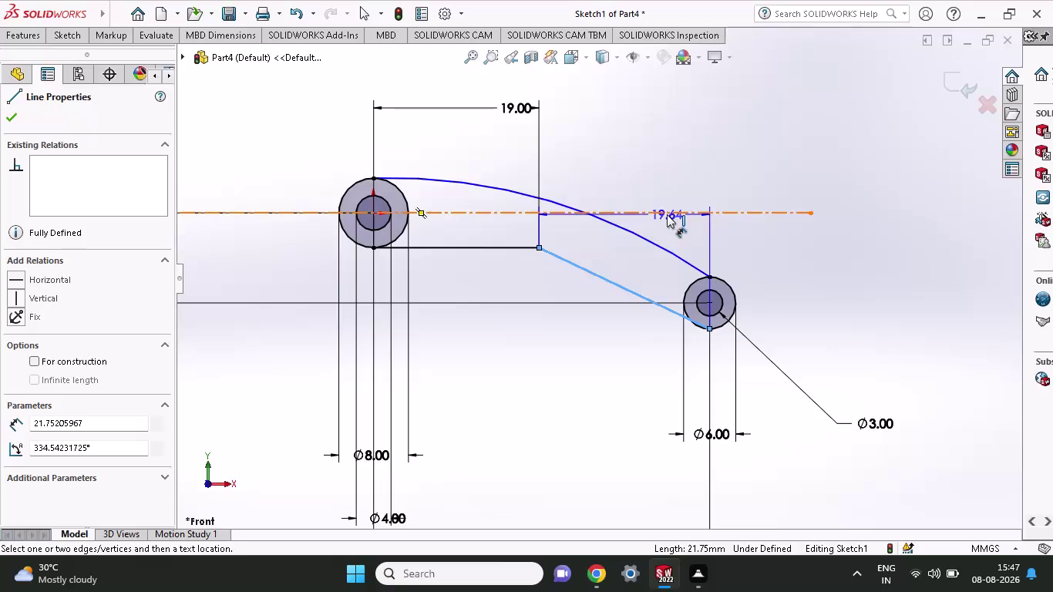
Abandon the angle dimension and undo the slanted and horizontal lower edge lines.
click(817, 267)
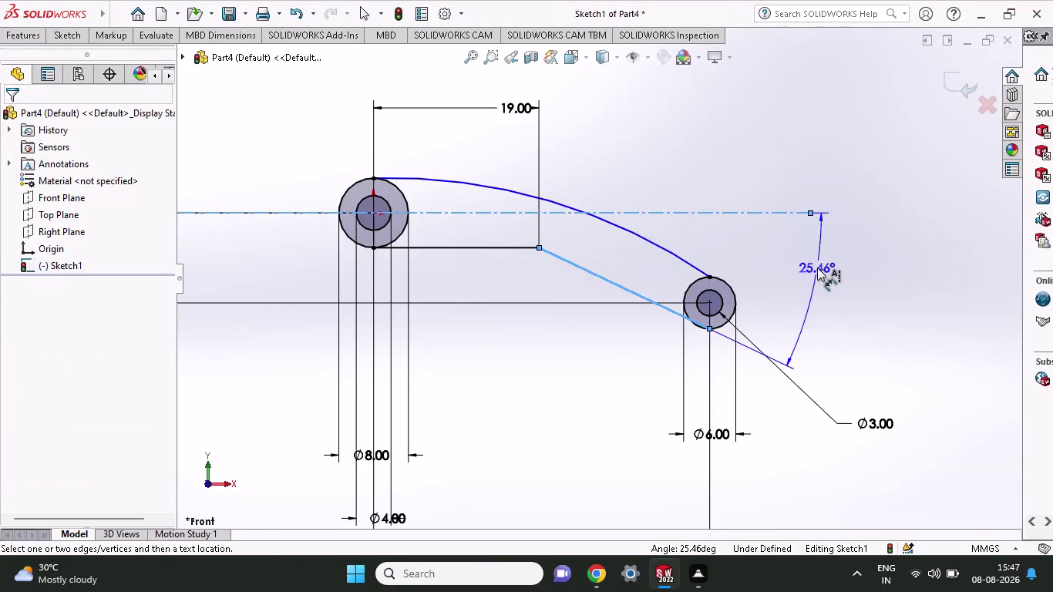
click(859, 250)
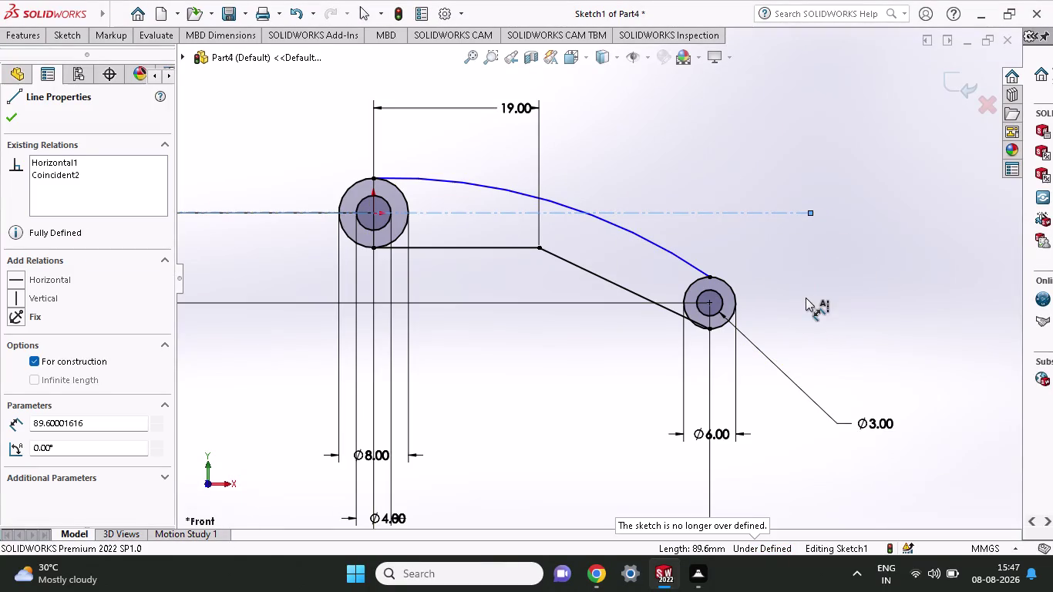
key(ctrl+z)
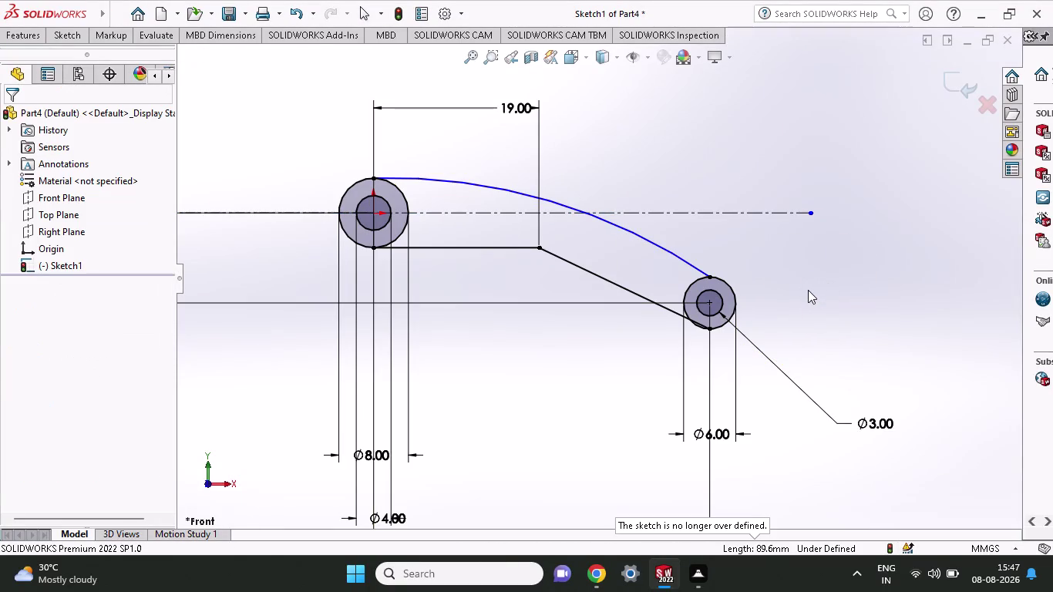
key(ctrl+z)
key(ctrl+z)
key(ctrl+z)
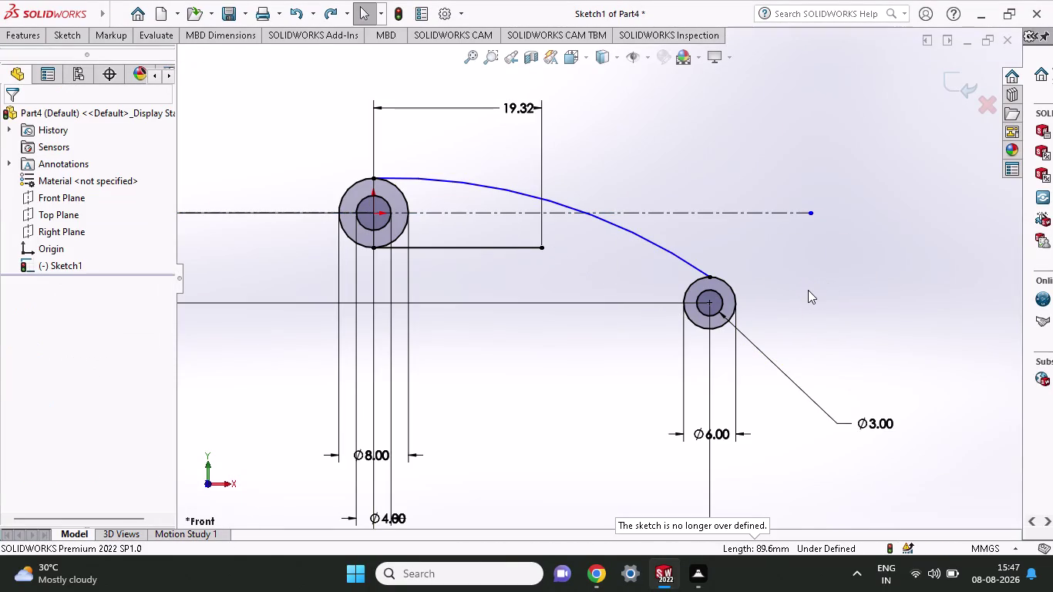
key(ctrl+z)
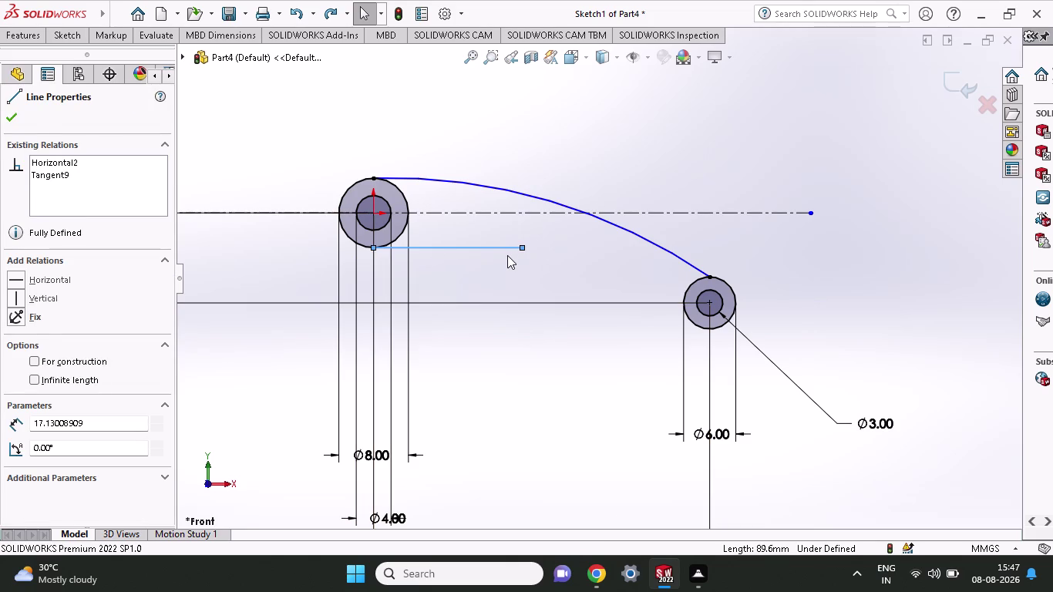
key(ctrl+z)
Bring up the sketching tools and select the Line tool.
click(40, 36)
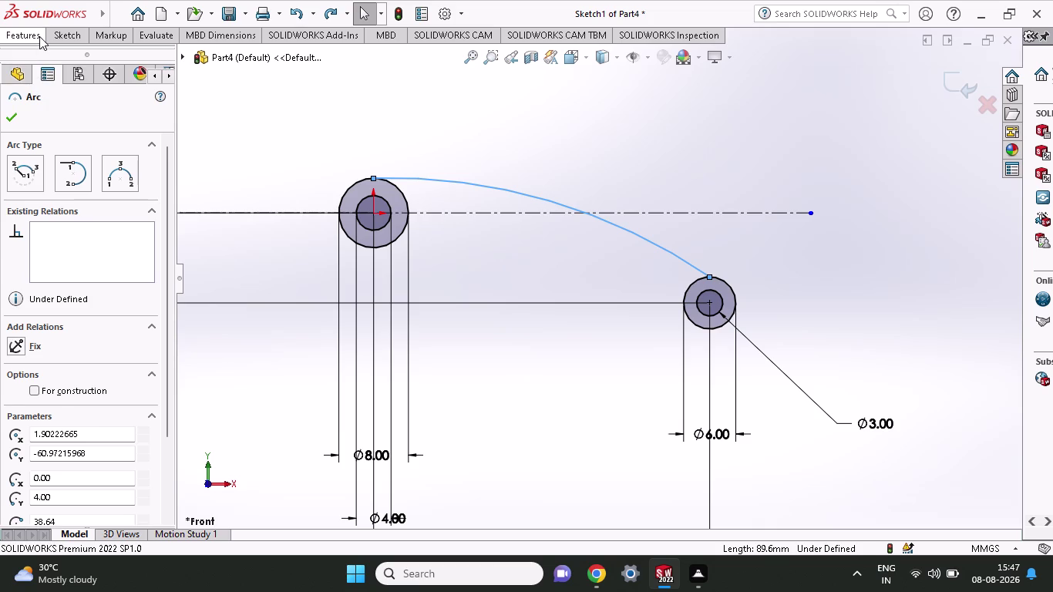
click(65, 39)
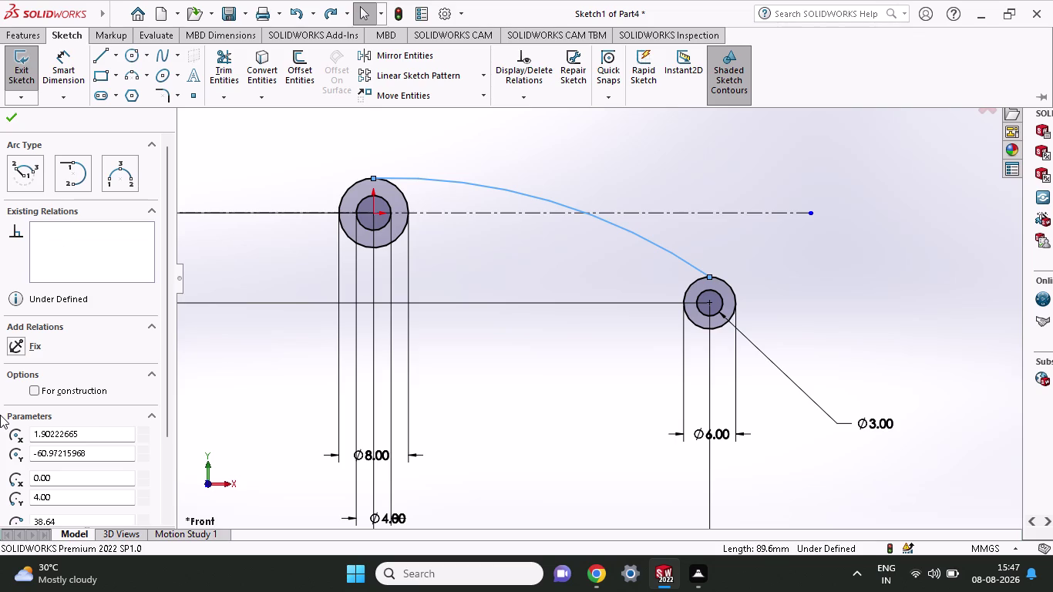
click(106, 62)
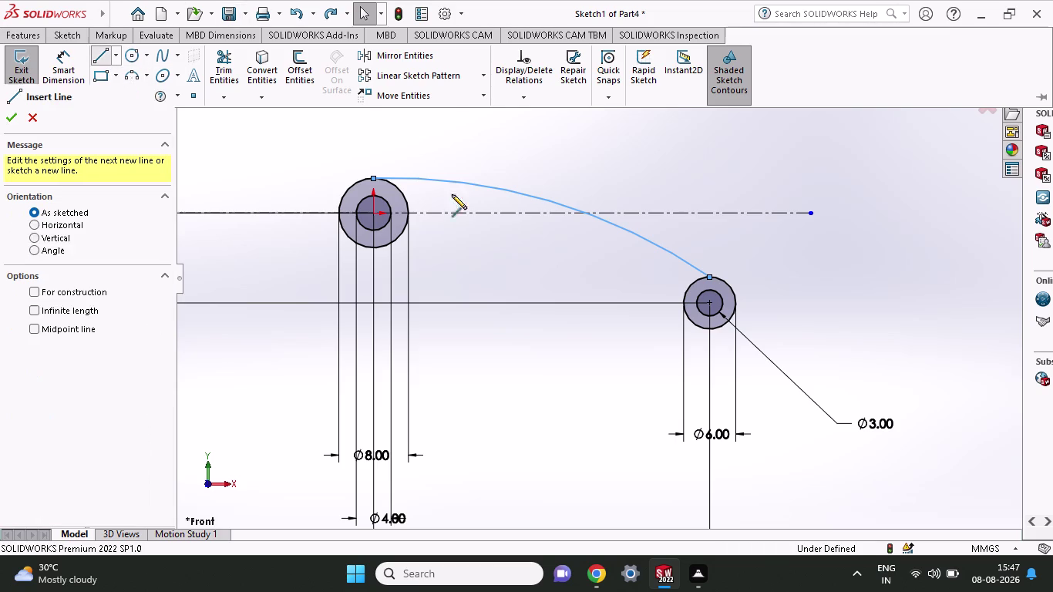
Draw a horizontal line from the large circle's bottom, then a slanted line to the small circle.
click(373, 250)
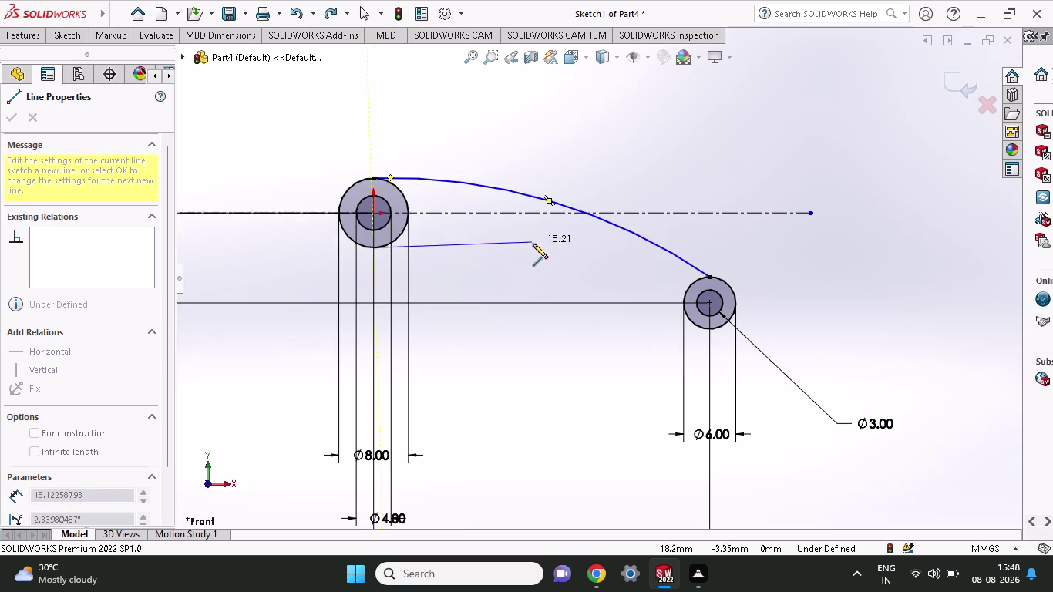
click(551, 250)
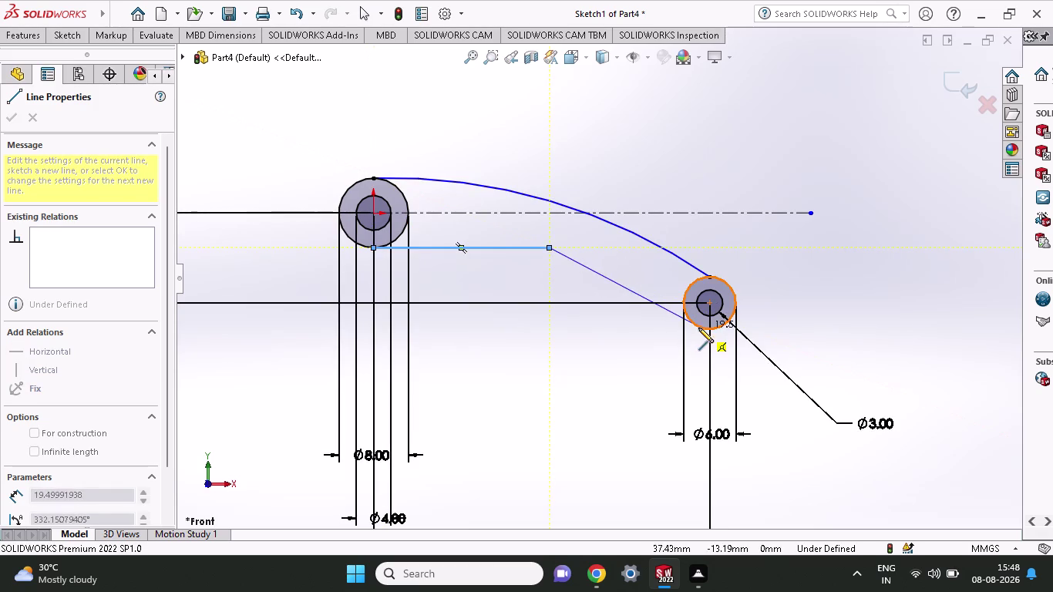
click(691, 323)
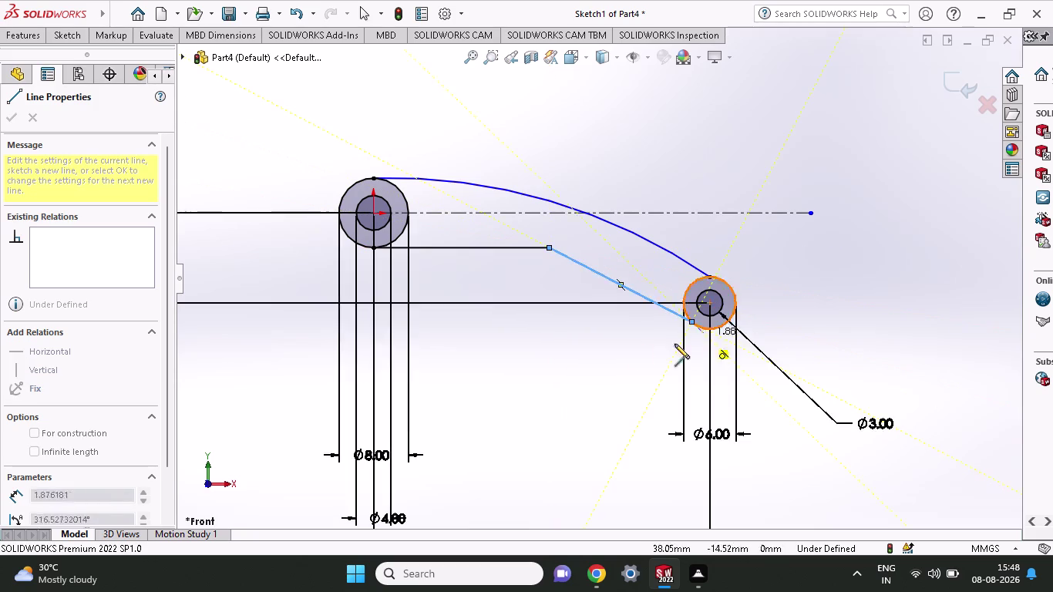
right_click(561, 327)
click(584, 341)
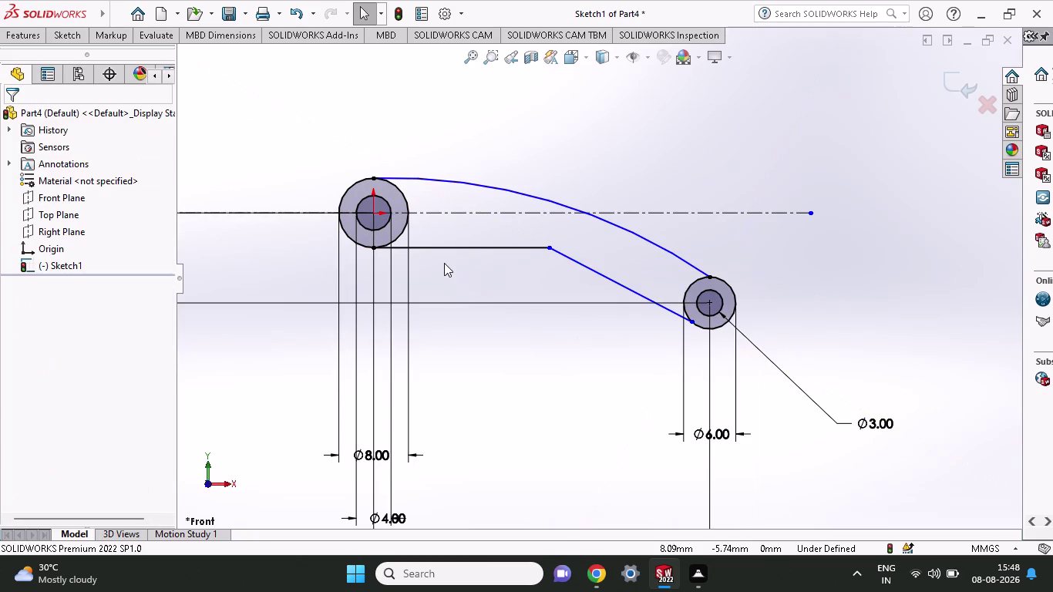
click(49, 35)
Dimension the horizontal lower edge to 19.32 mm.
click(74, 63)
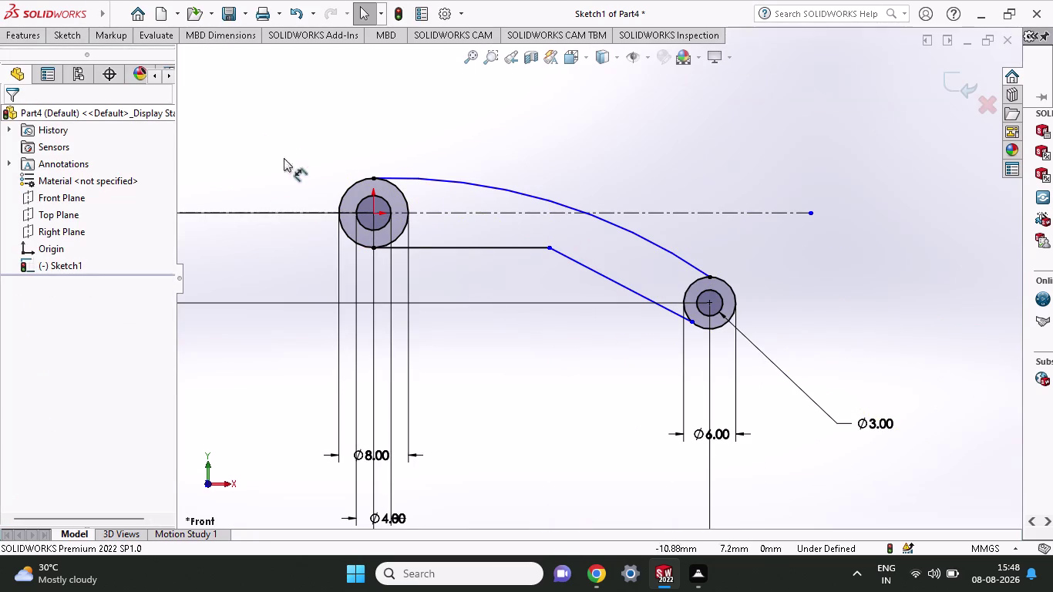
click(367, 247)
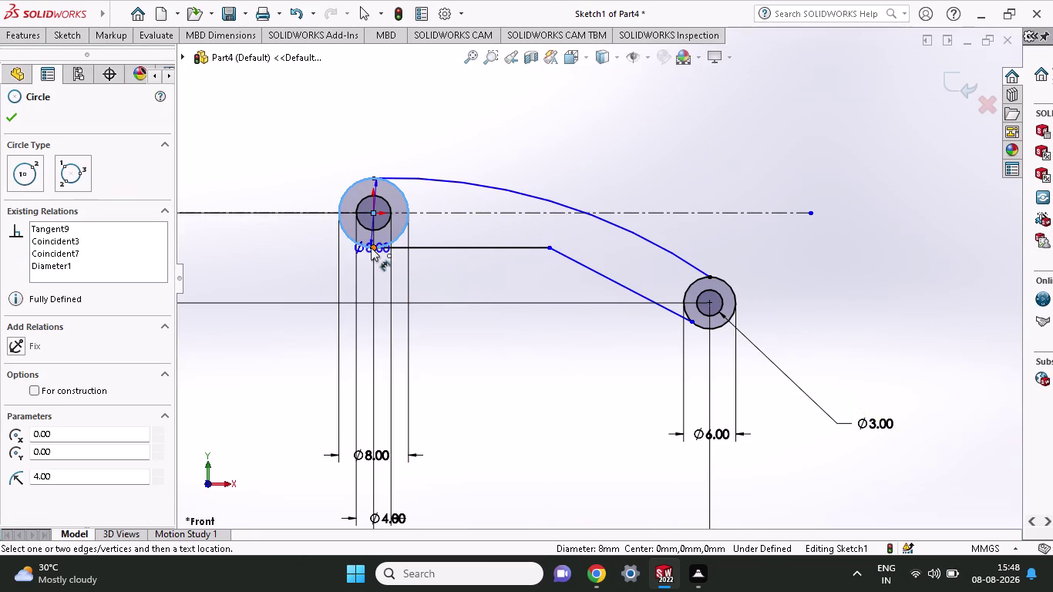
key(Escape)
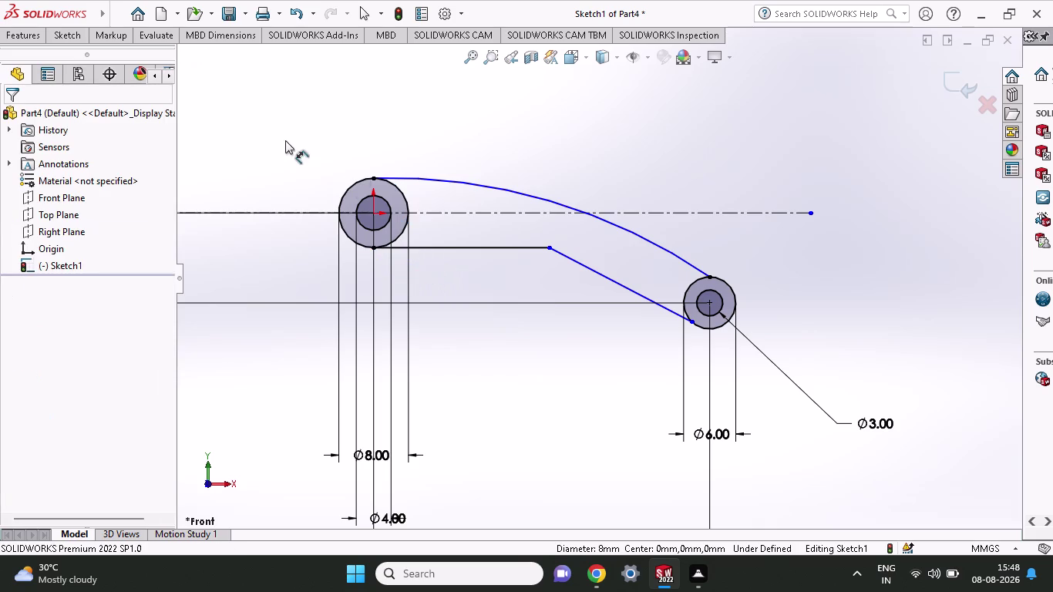
click(71, 34)
click(77, 66)
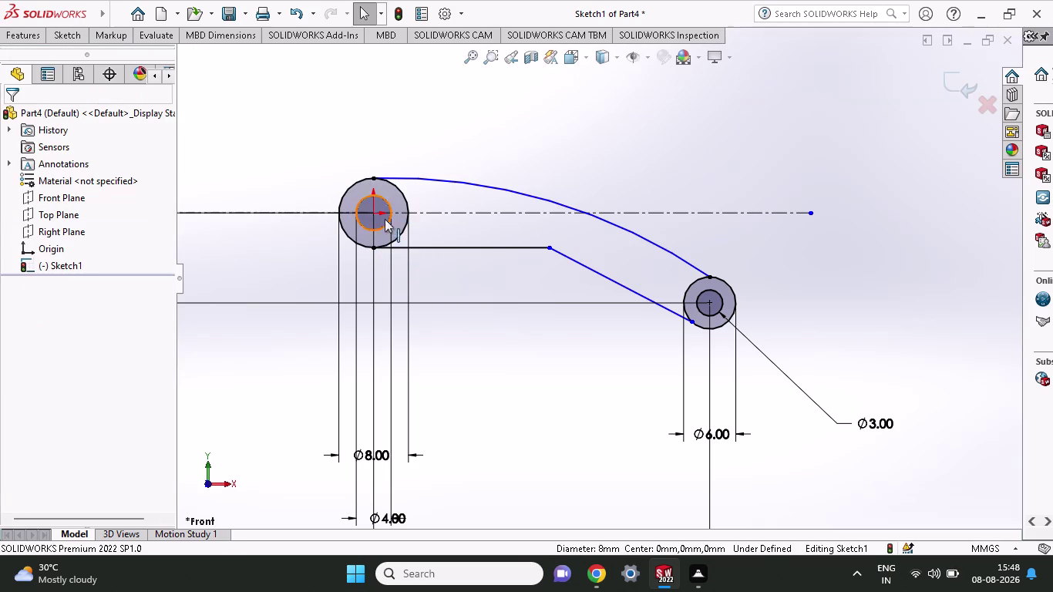
click(67, 34)
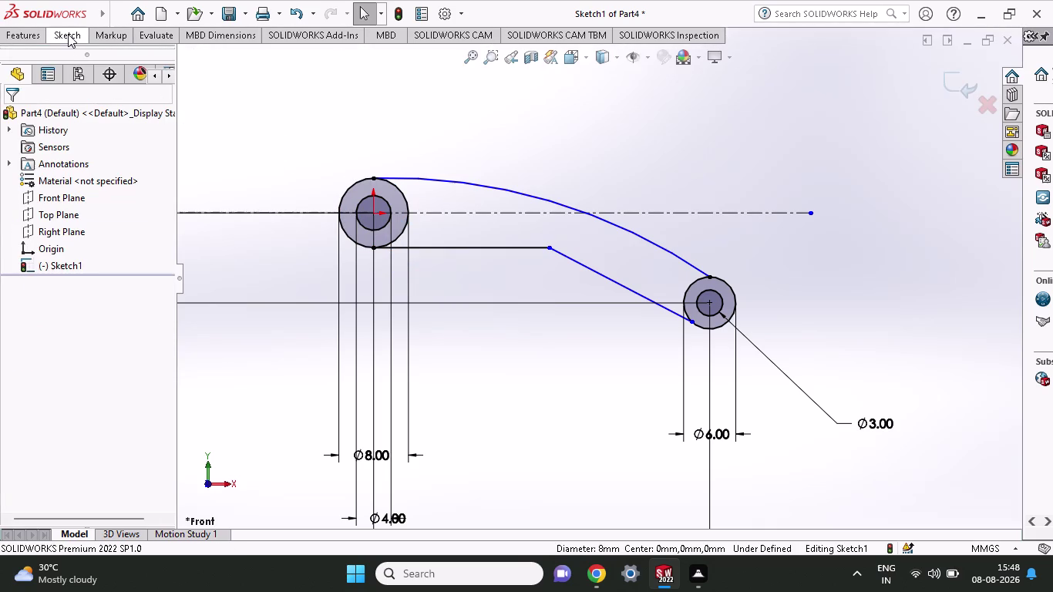
click(67, 76)
click(371, 246)
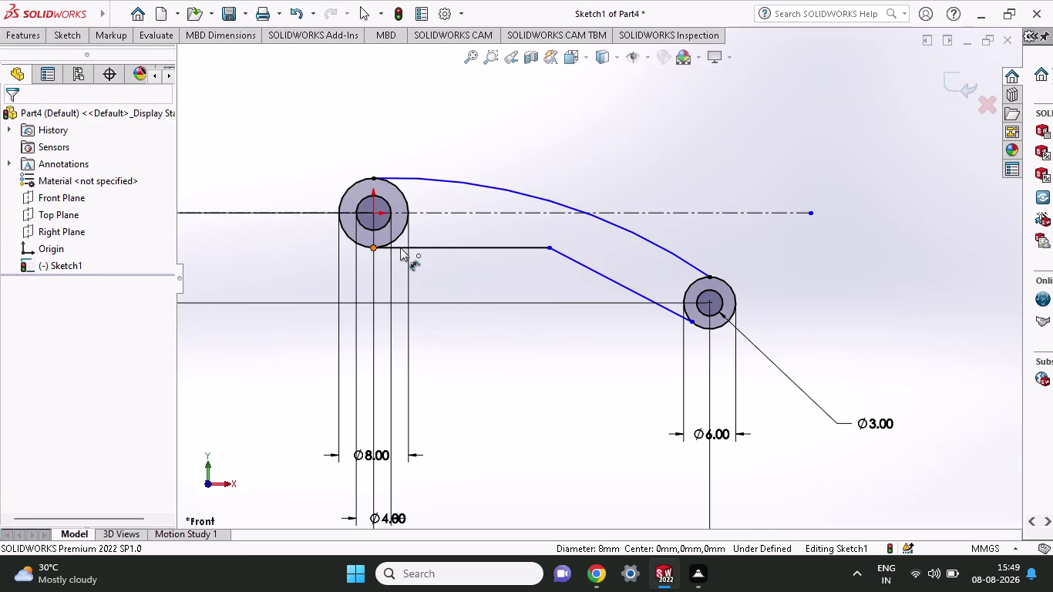
click(548, 249)
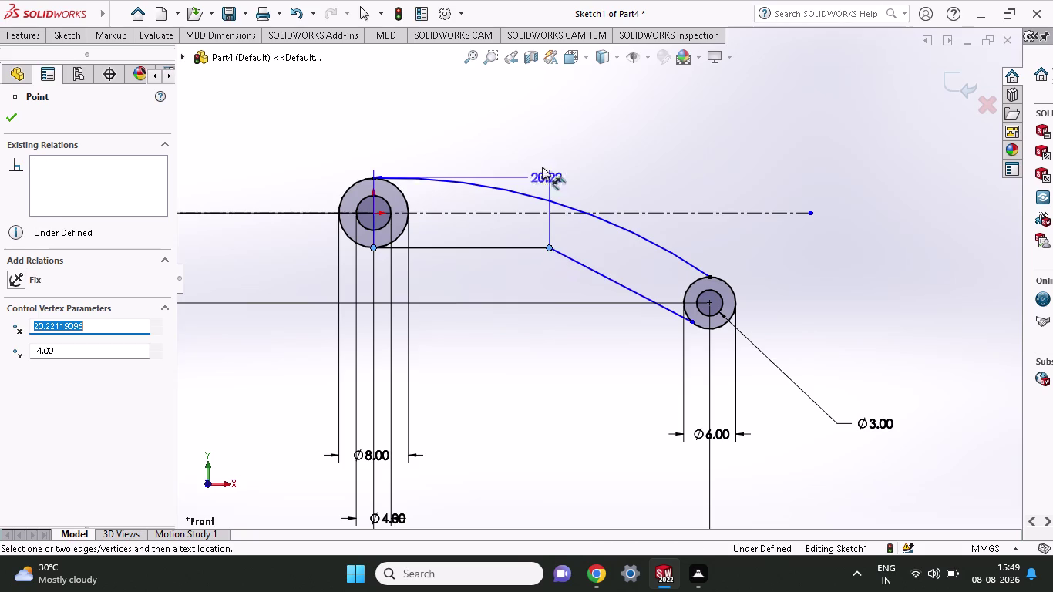
click(528, 95)
text(19)
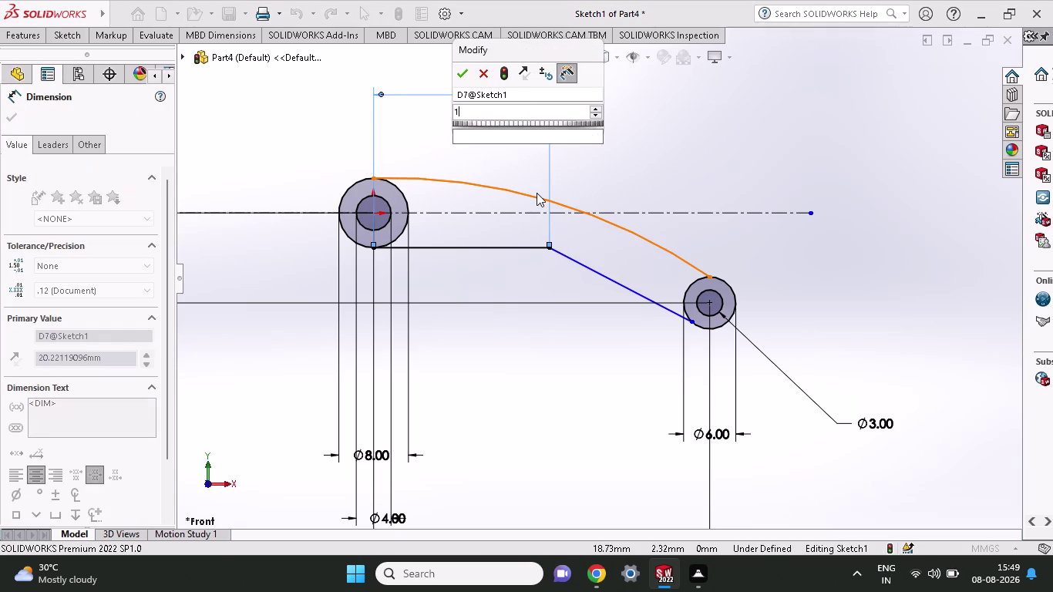
text(.32)
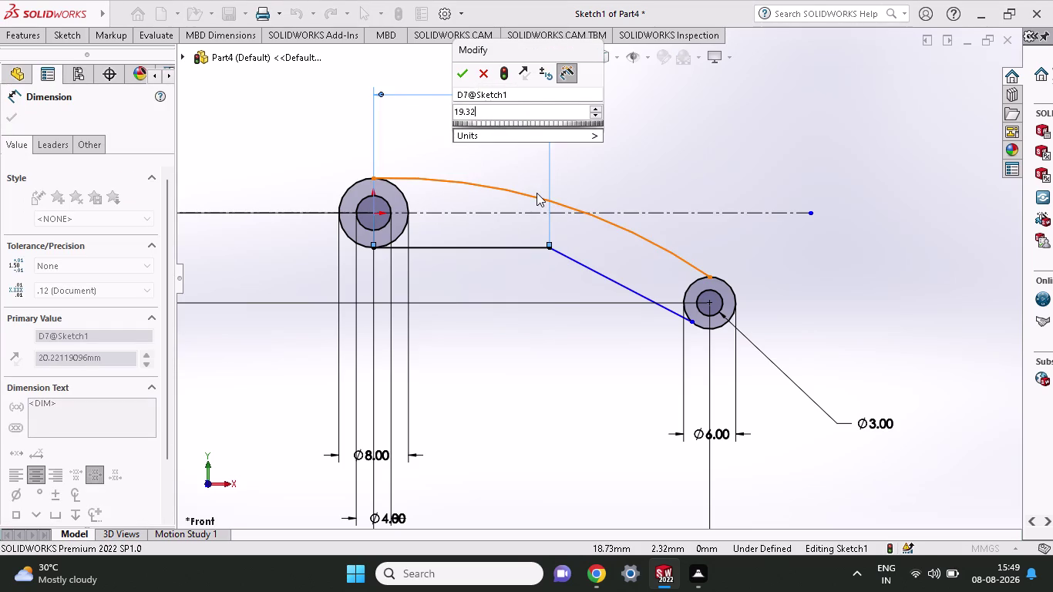
key(Return)
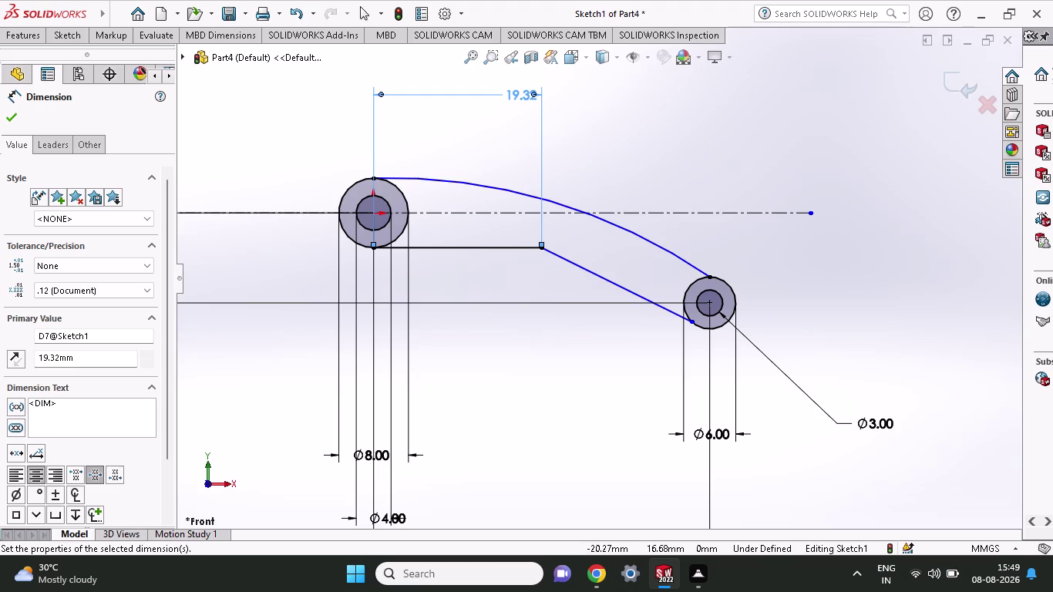
click(620, 283)
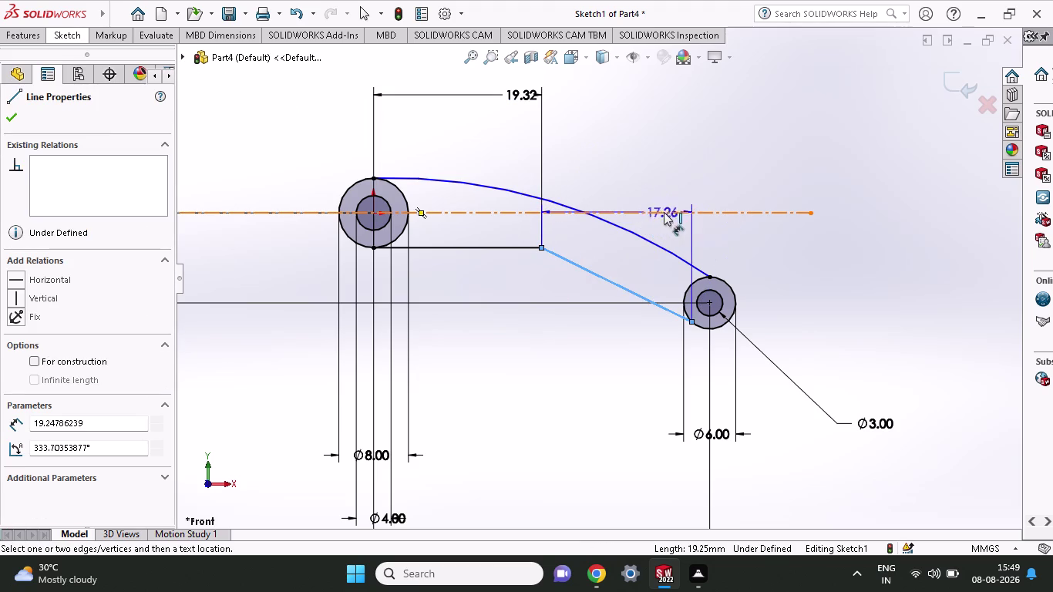
Try a 35° angle between centreline and slanted edge, dismiss the warning, and undo it.
click(680, 212)
click(912, 282)
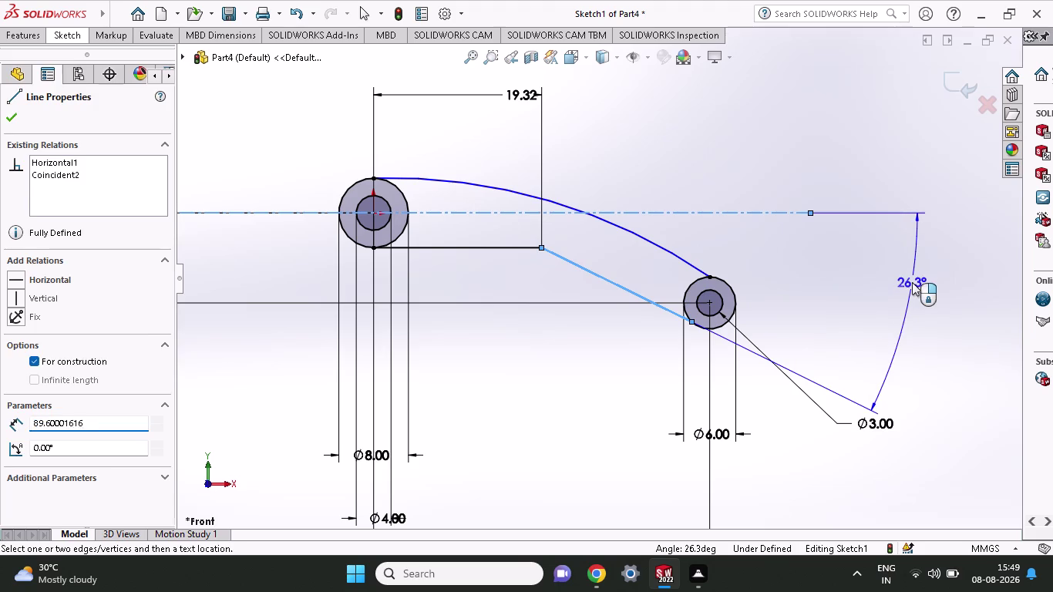
text(3)
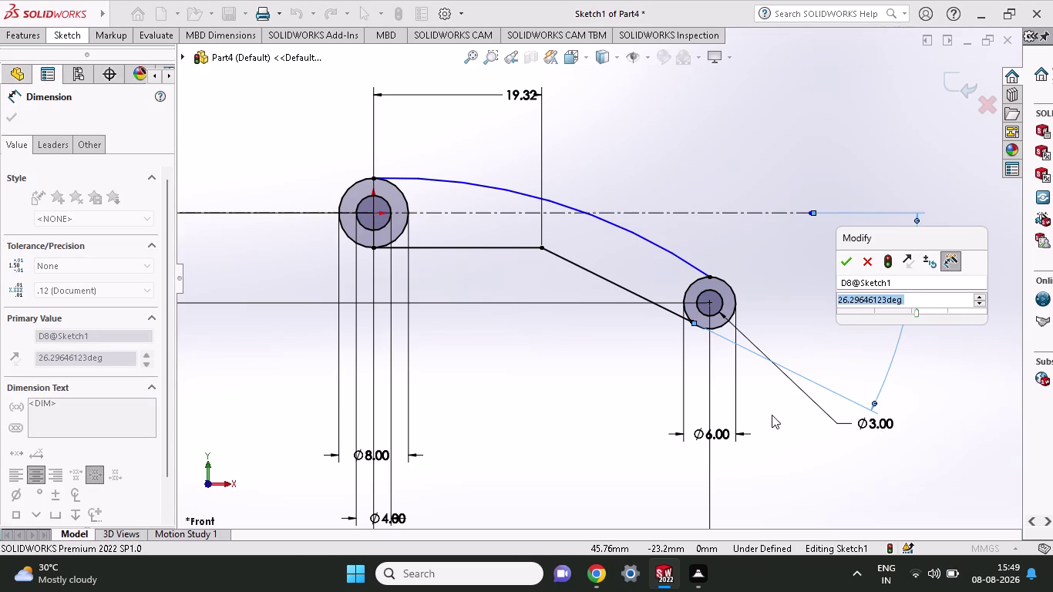
text(5)
key(Return)
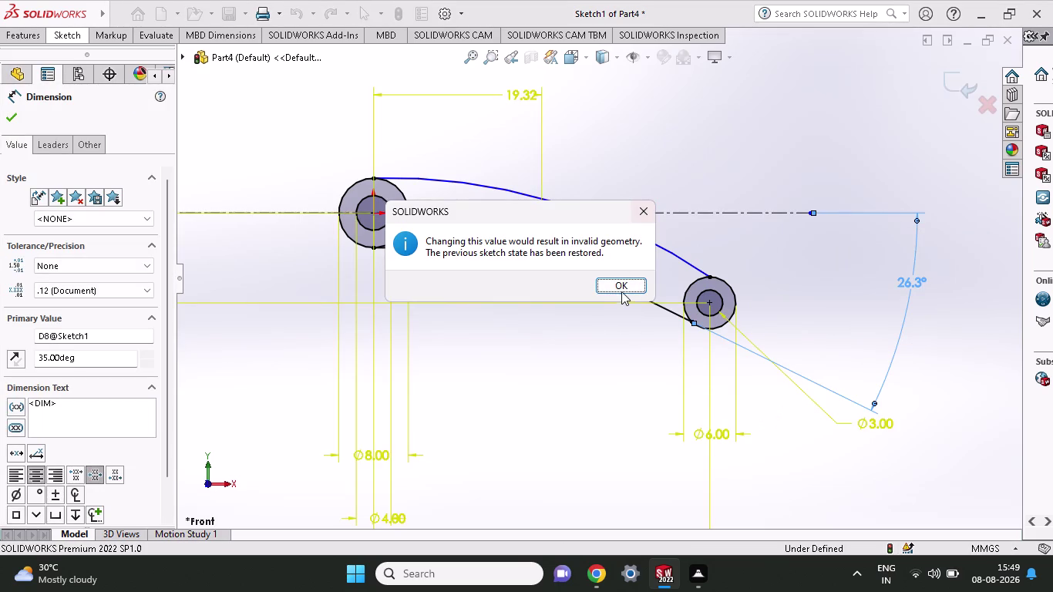
click(621, 280)
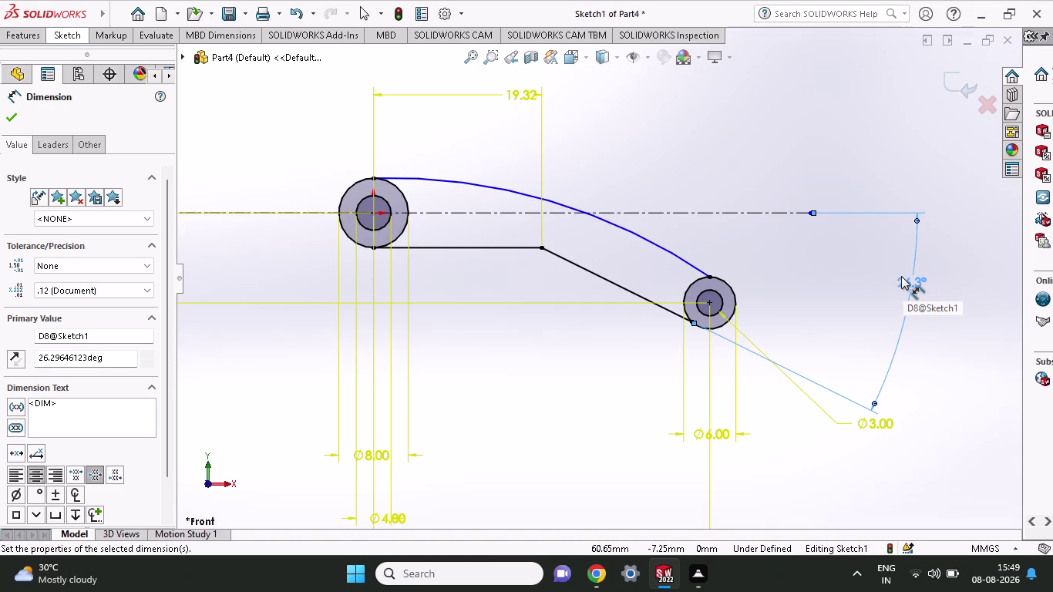
key(ctrl+z)
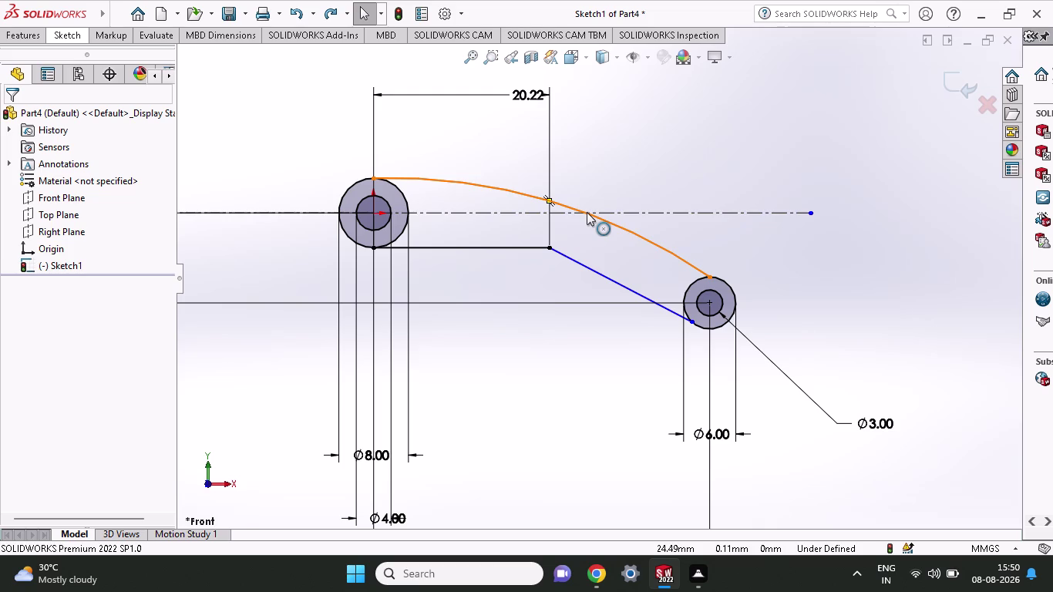
Fillet the corner between the horizontal and slanted lower lines with a 12 mm radius.
scroll(up, 3)
click(76, 39)
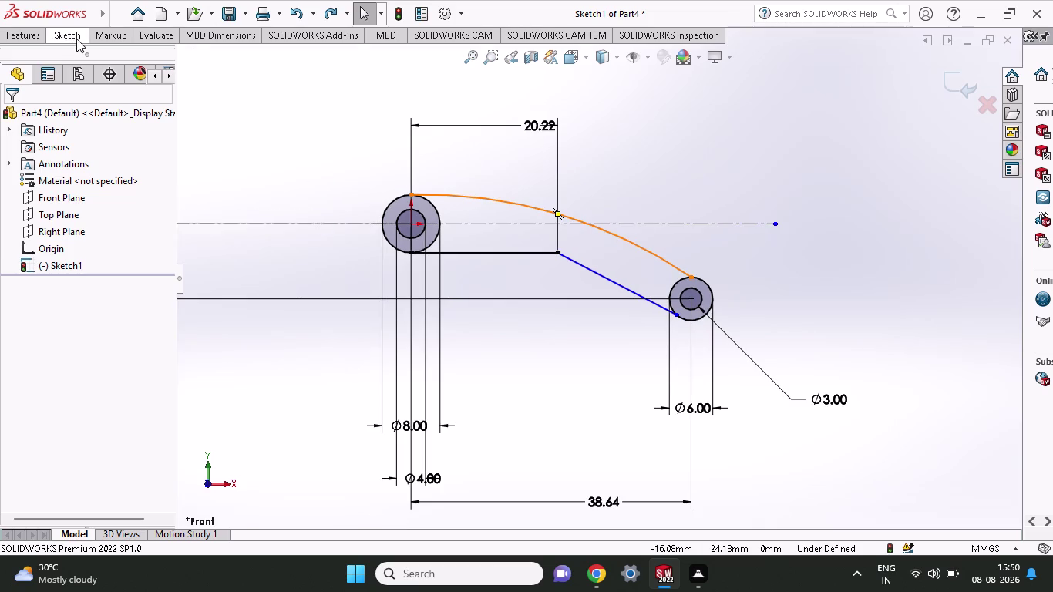
click(159, 89)
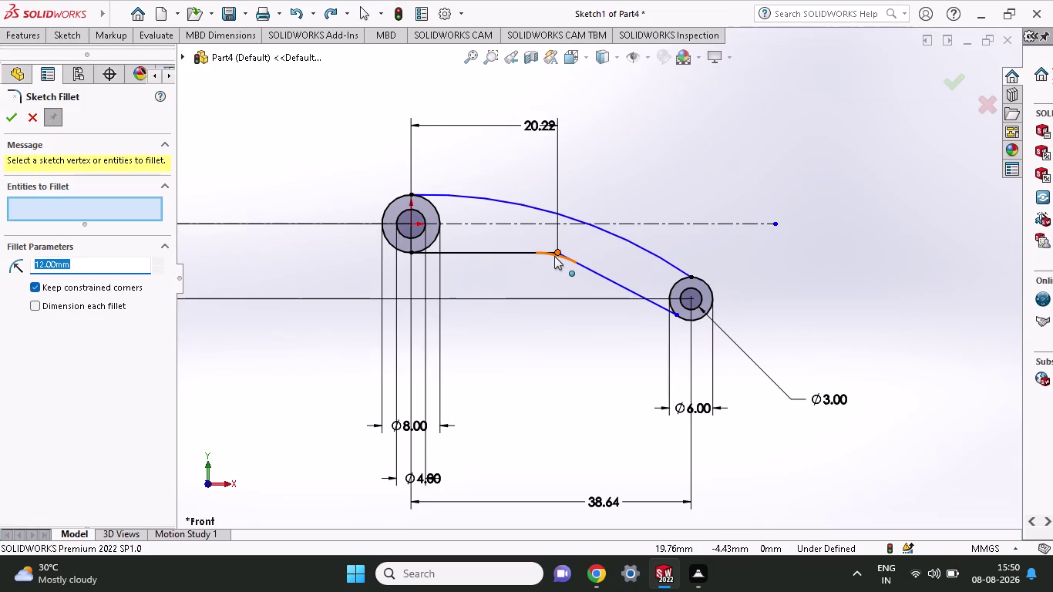
click(554, 252)
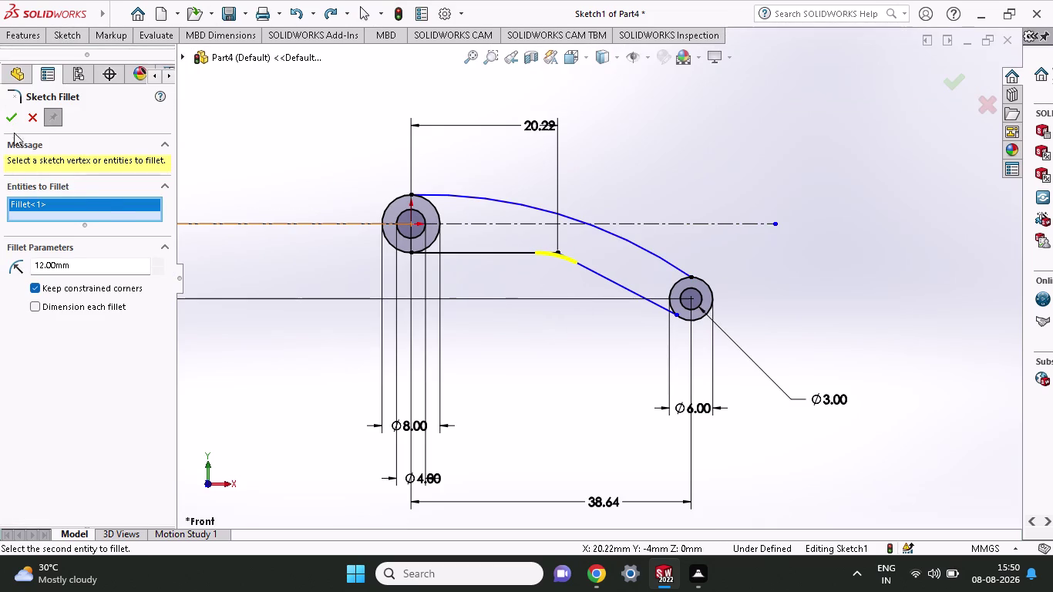
click(12, 124)
click(67, 34)
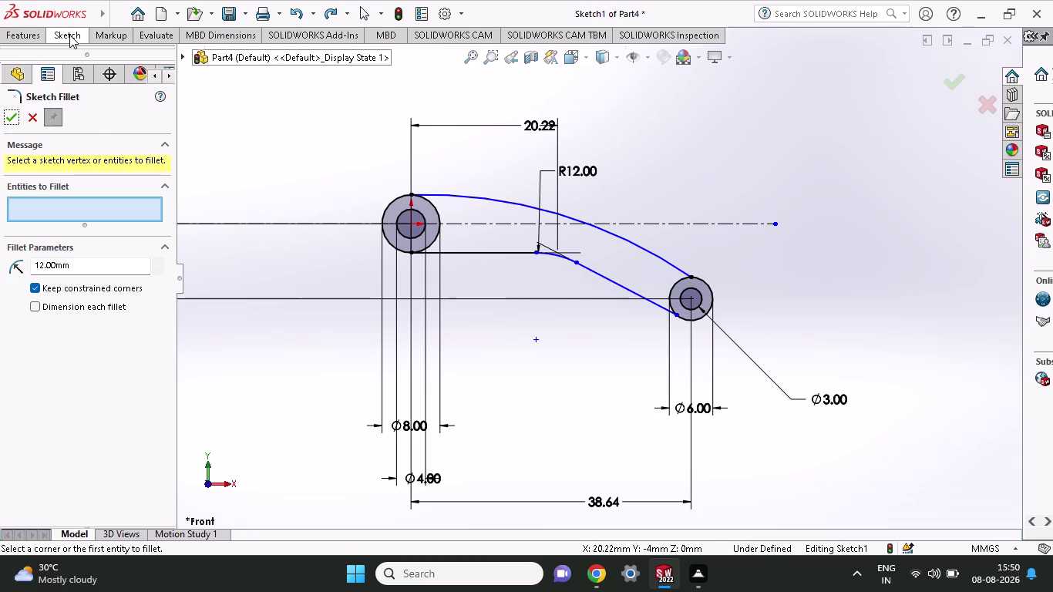
click(54, 62)
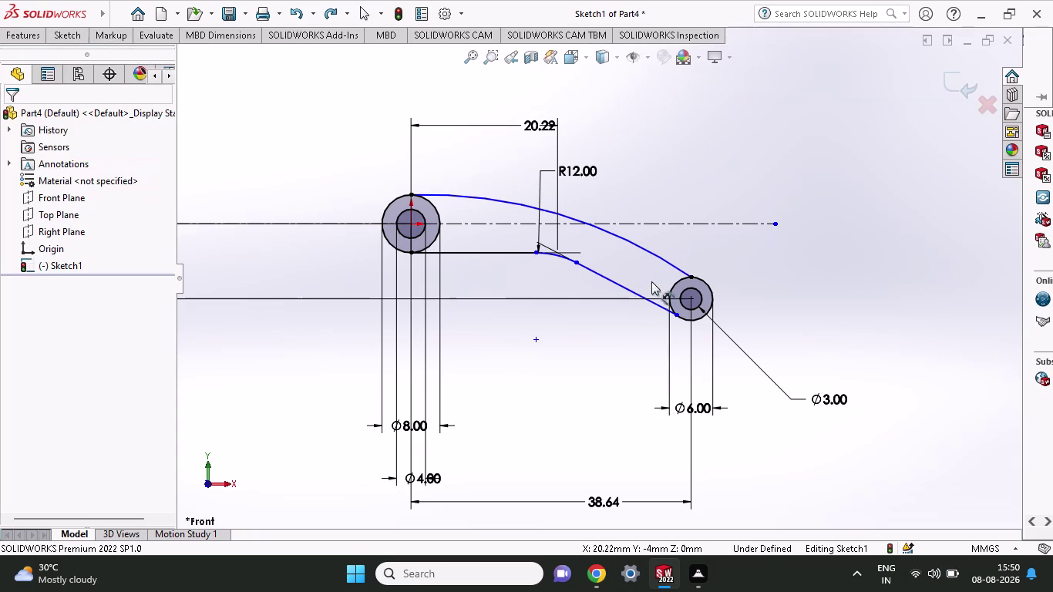
click(588, 266)
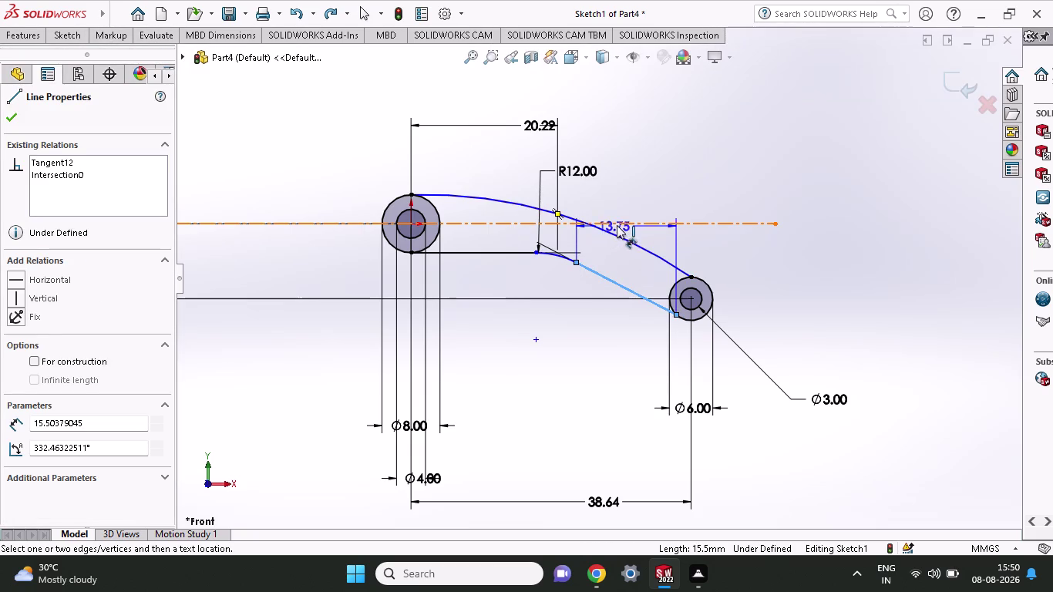
click(630, 223)
click(934, 336)
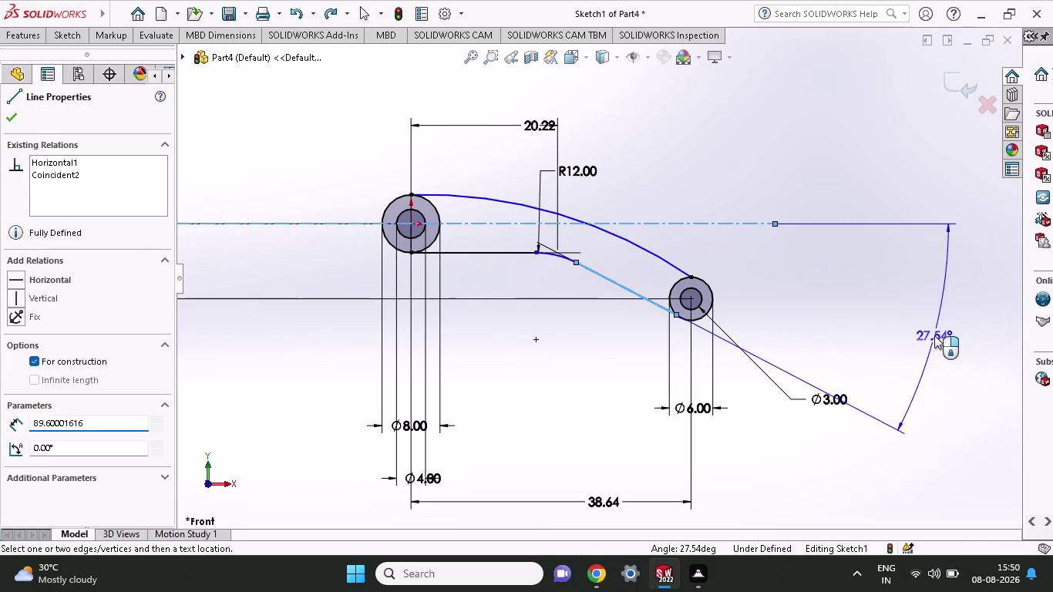
text(3)
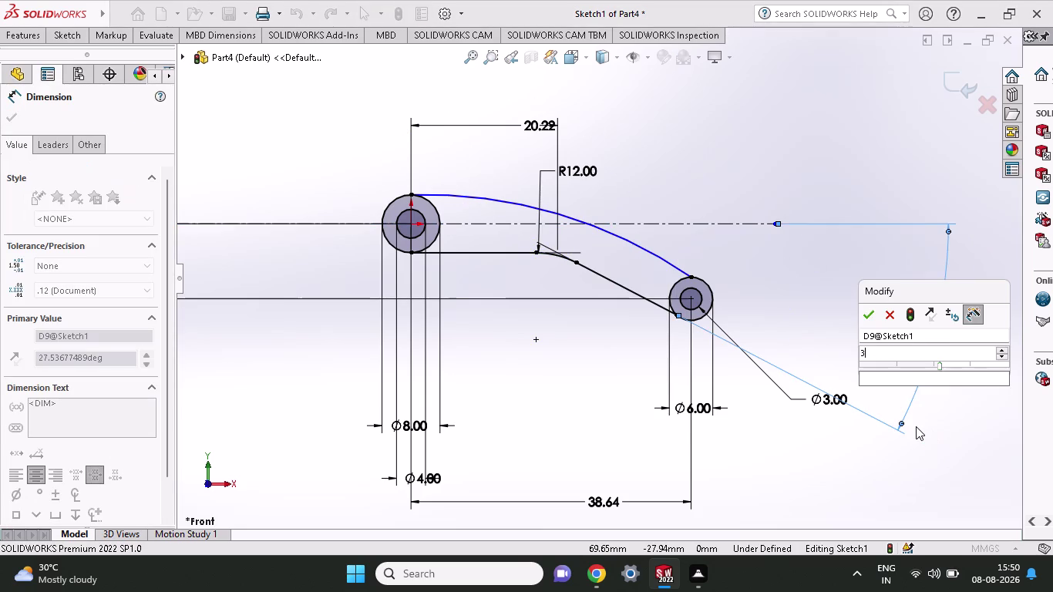
text(5)
key(Return)
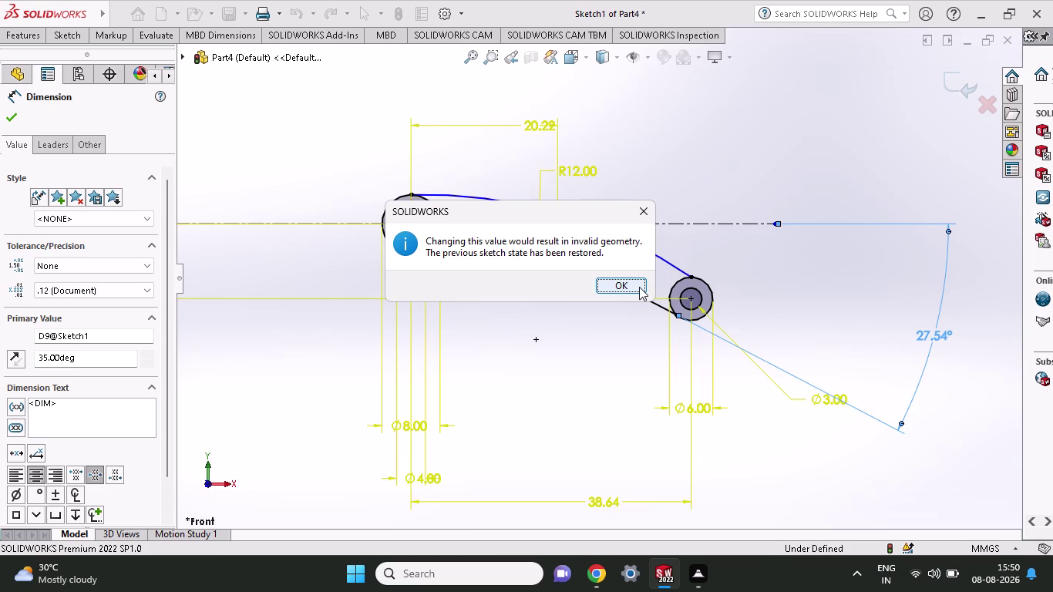
click(621, 286)
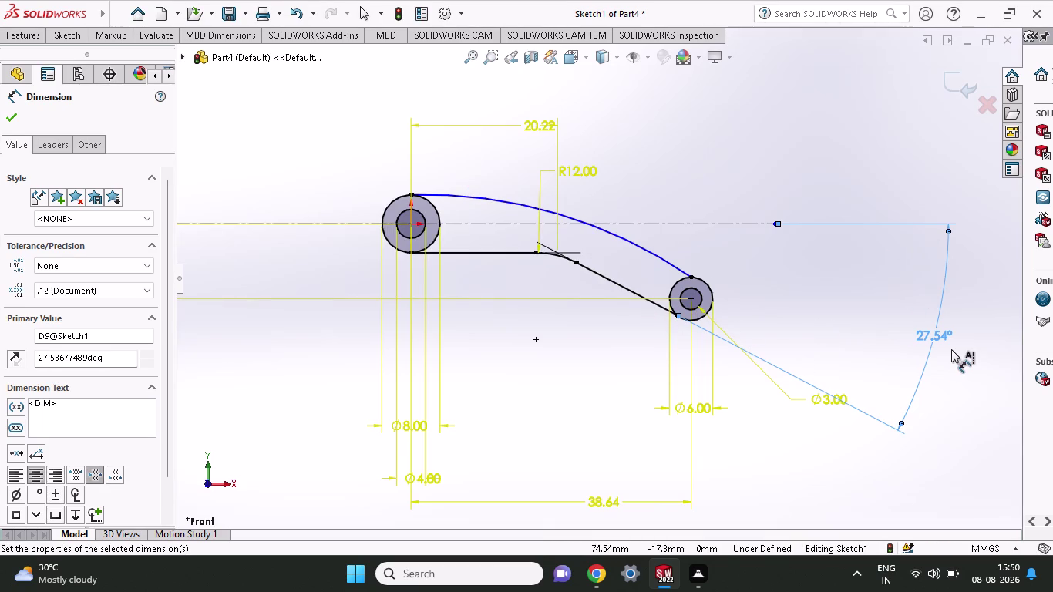
key(Escape)
key(Escape)
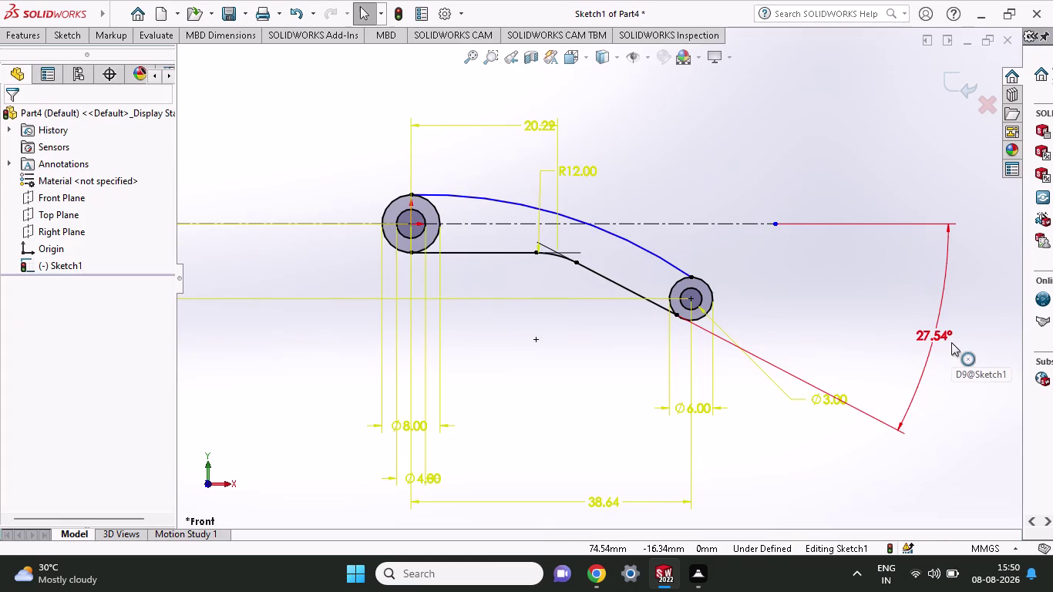
key(ctrl+z)
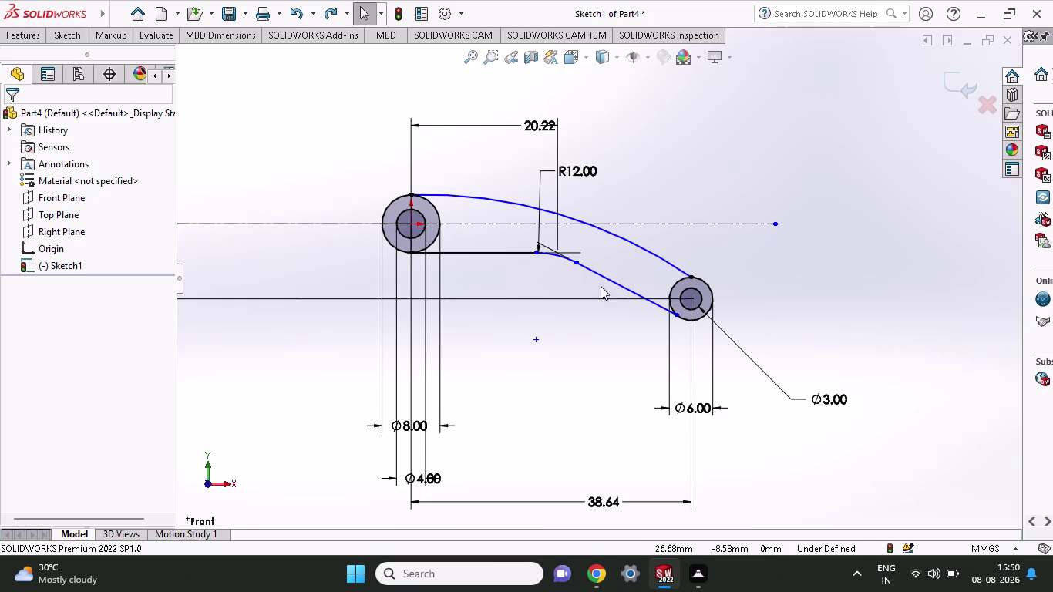
click(59, 37)
click(64, 66)
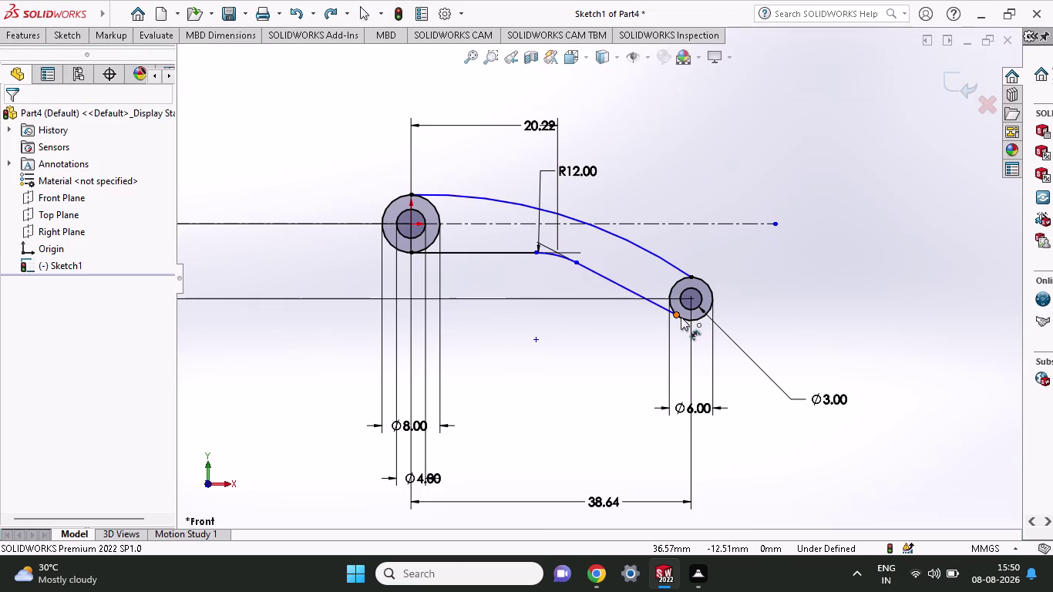
click(675, 313)
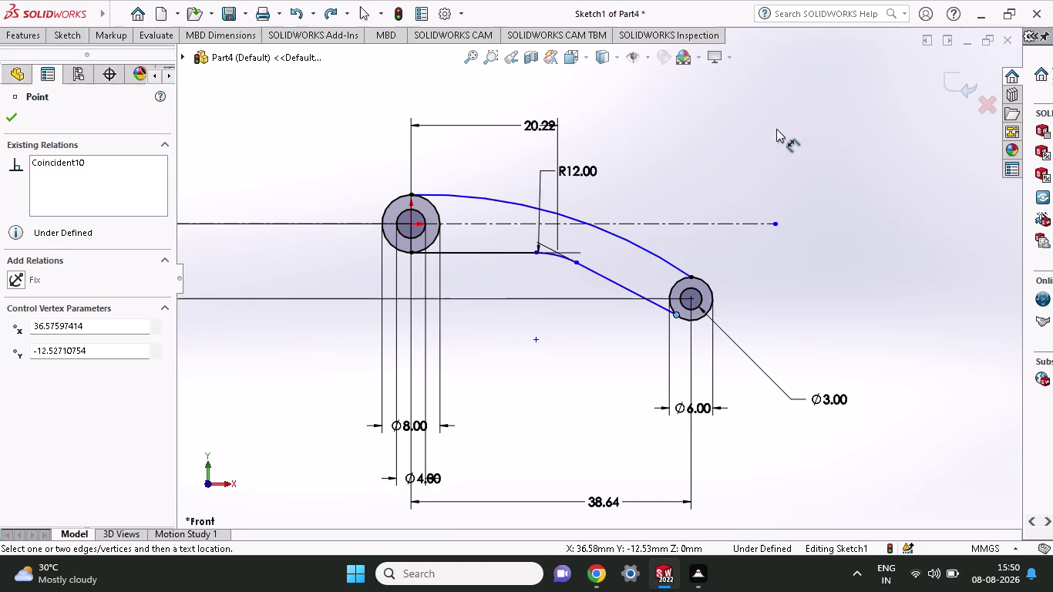
click(774, 225)
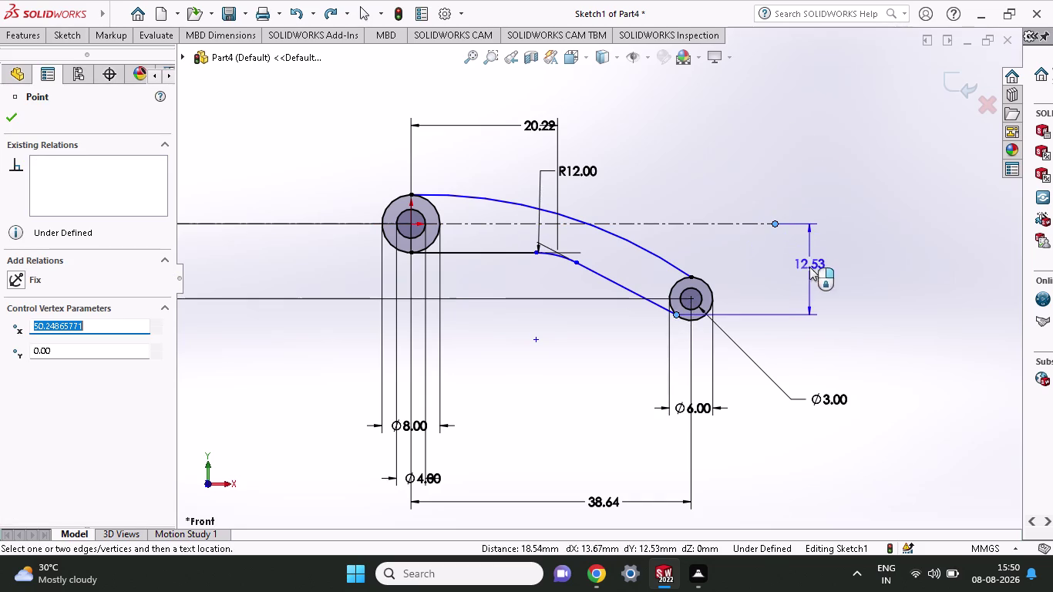
click(684, 222)
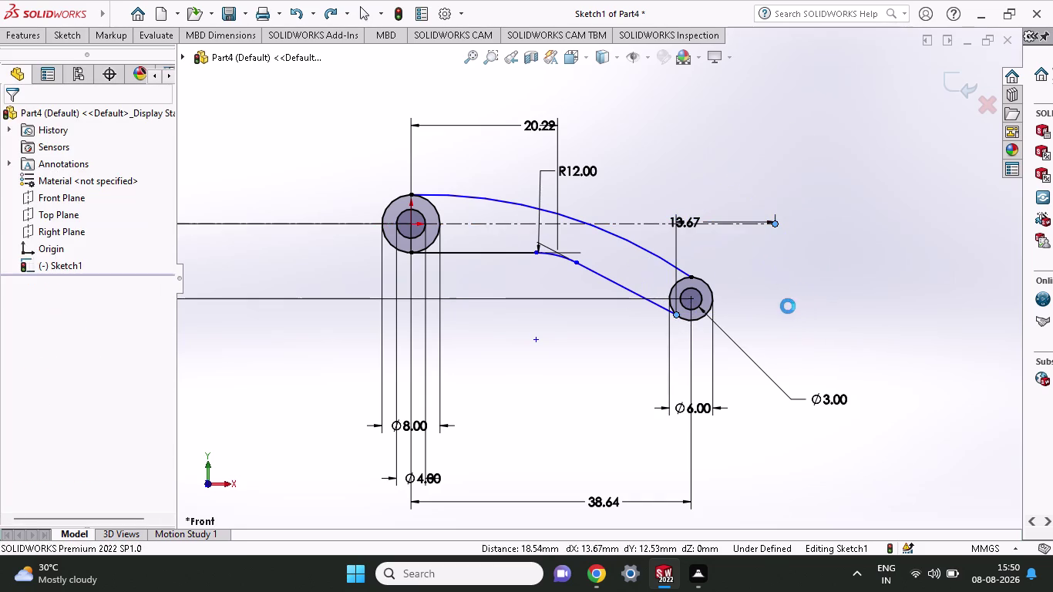
key(ctrl+z)
key(ctrl+z)
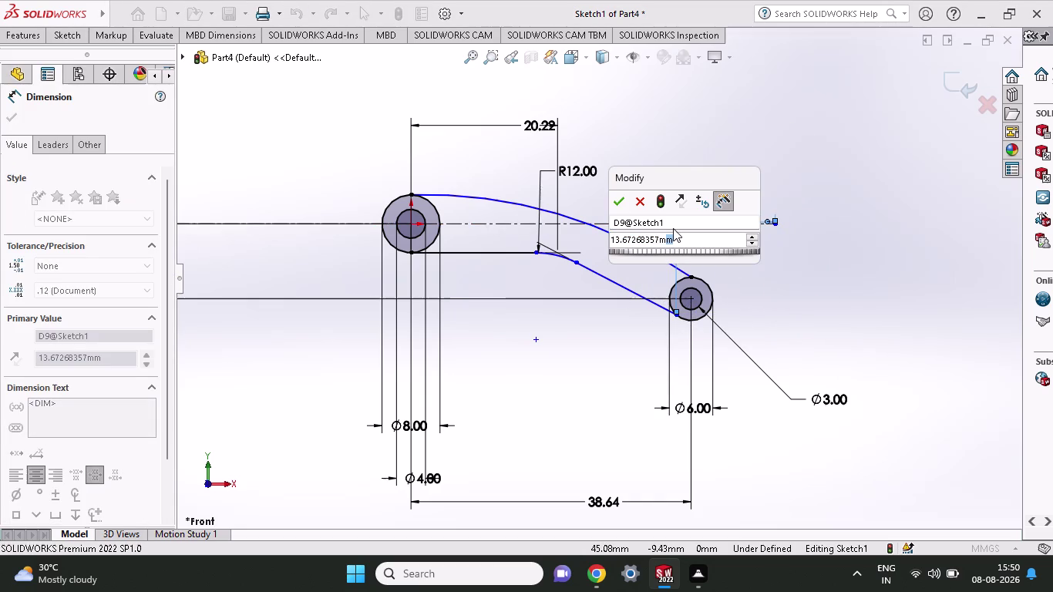
key(Escape)
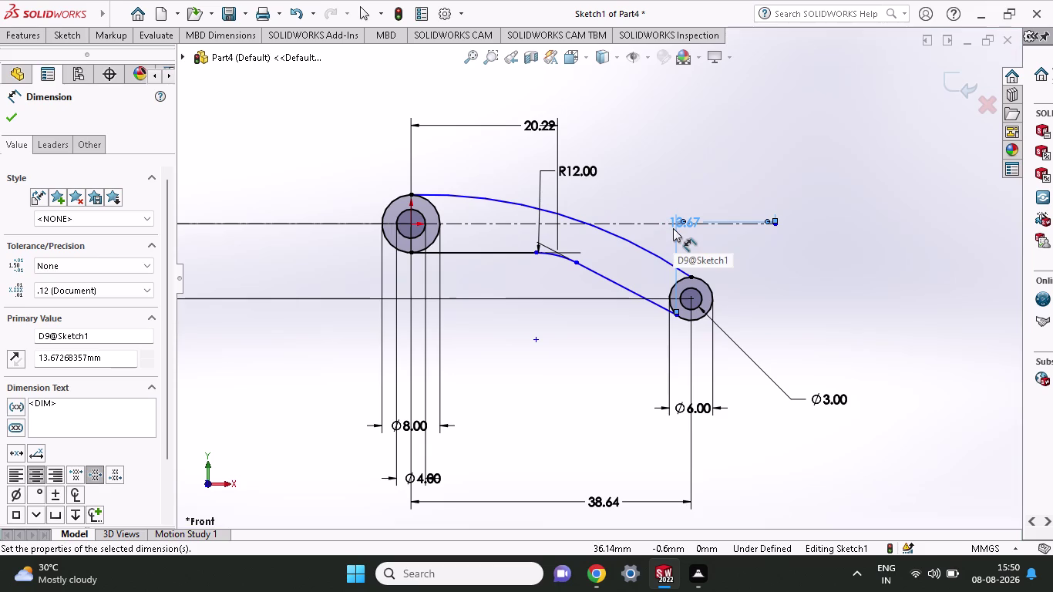
key(Escape)
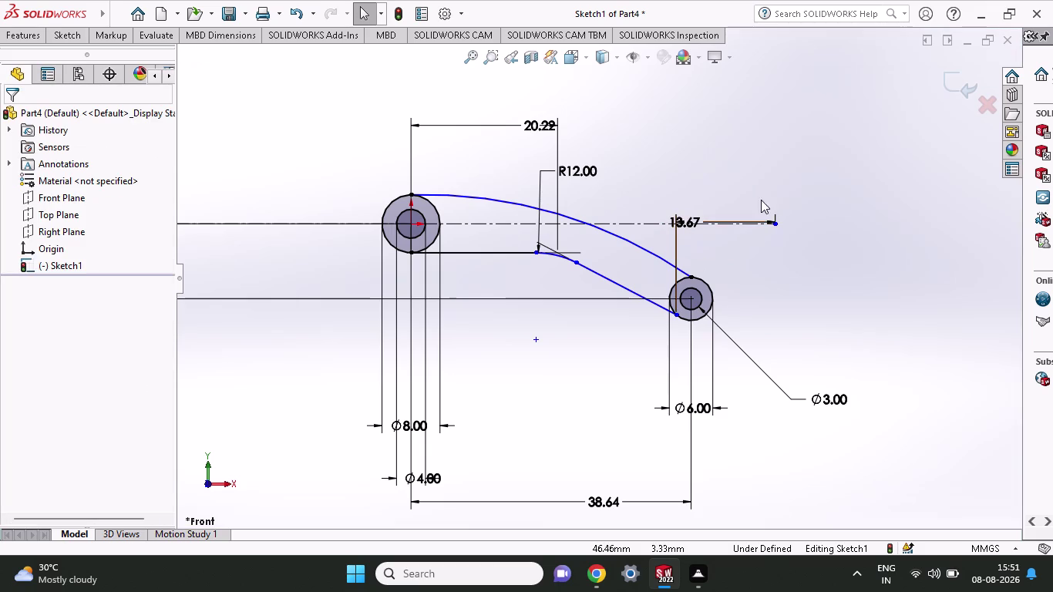
key(ctrl+z)
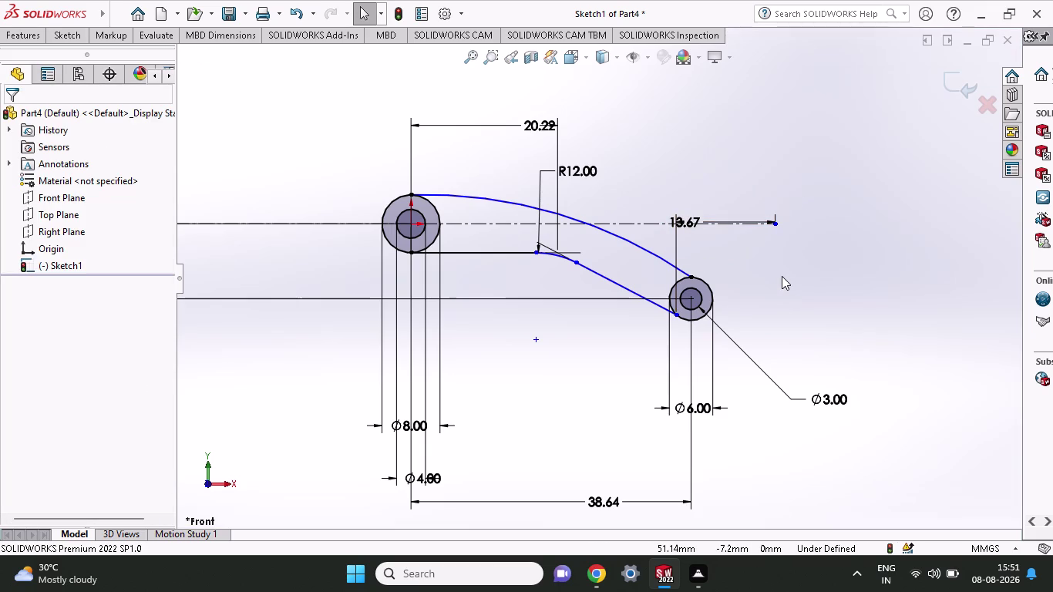
key(ctrl+z)
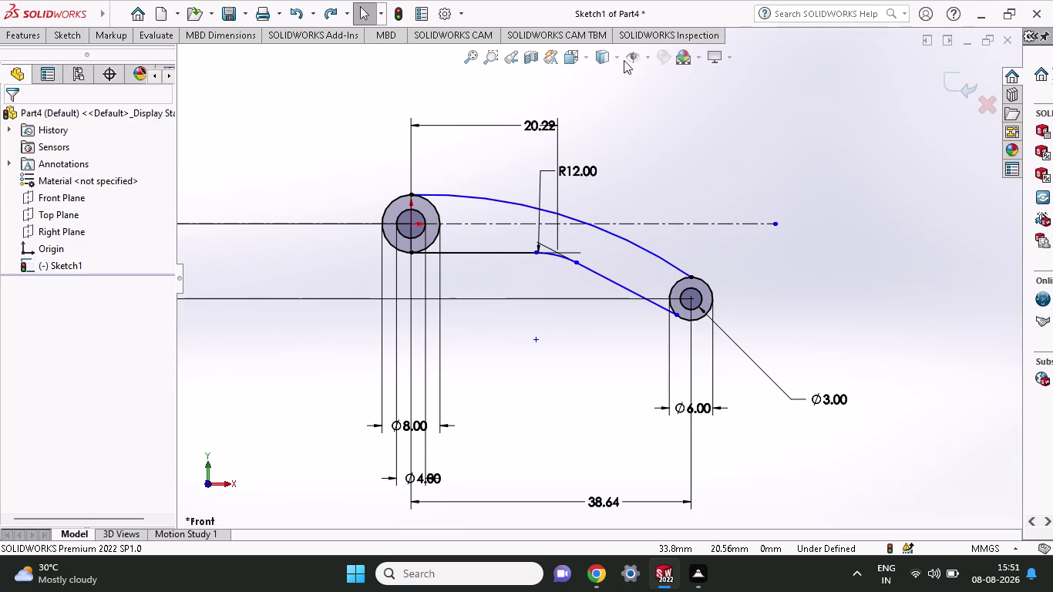
click(65, 33)
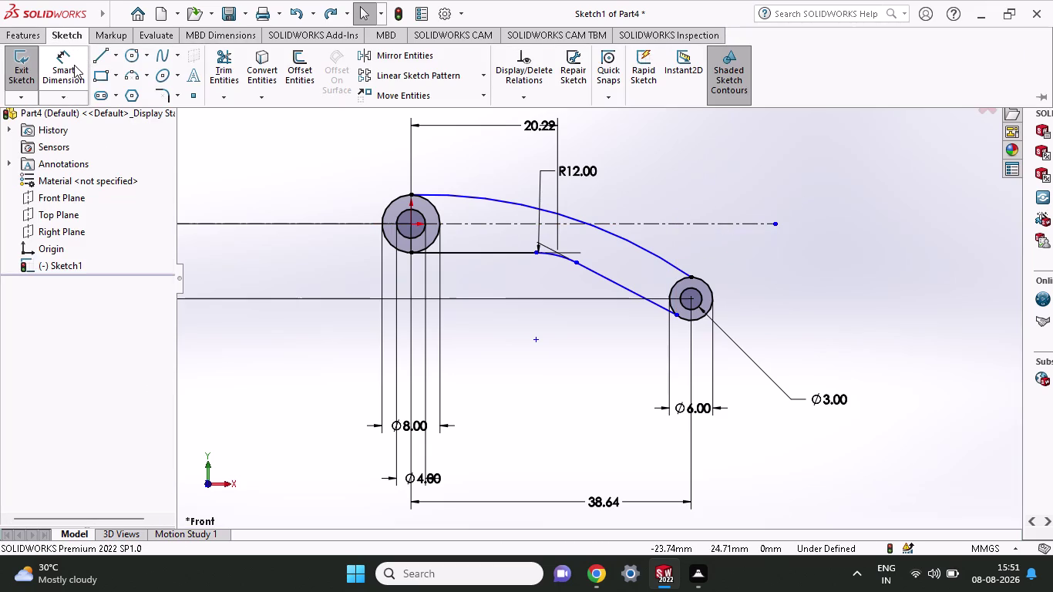
click(74, 65)
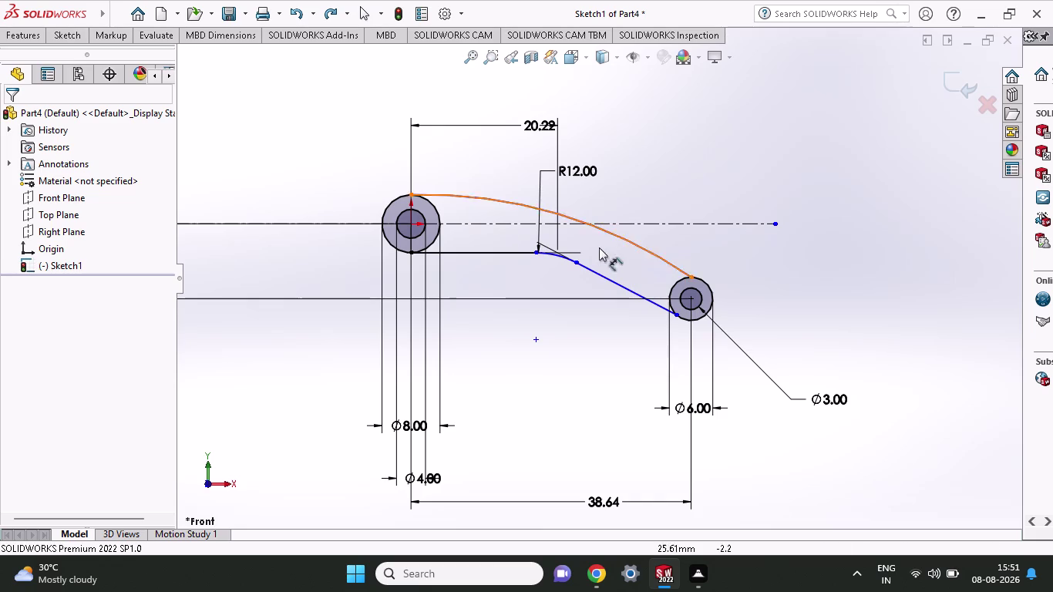
click(561, 255)
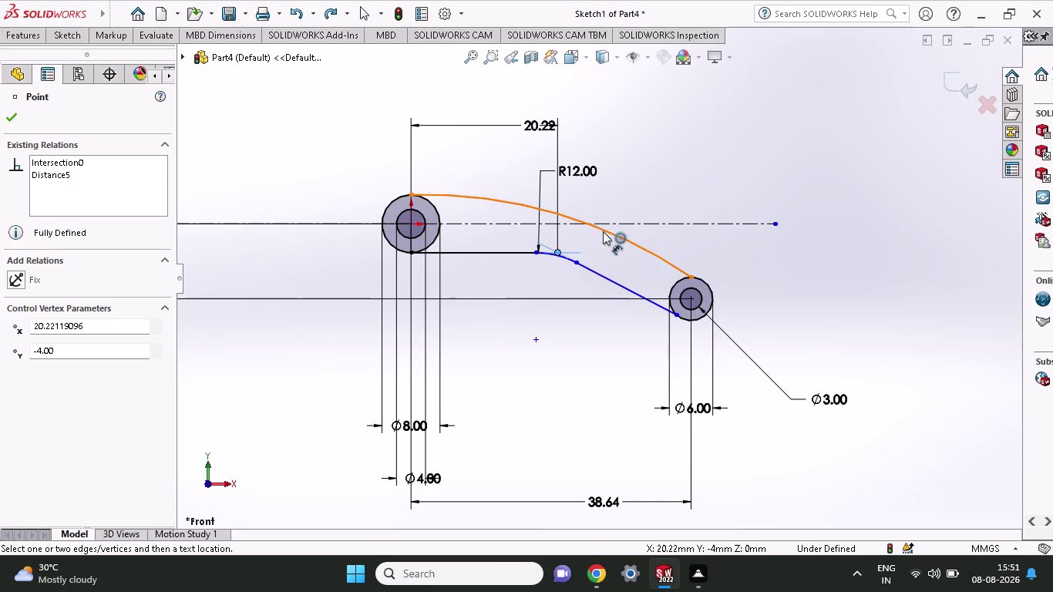
Try and cancel several dimension picks between the fillet end, centreline and lower line.
click(626, 222)
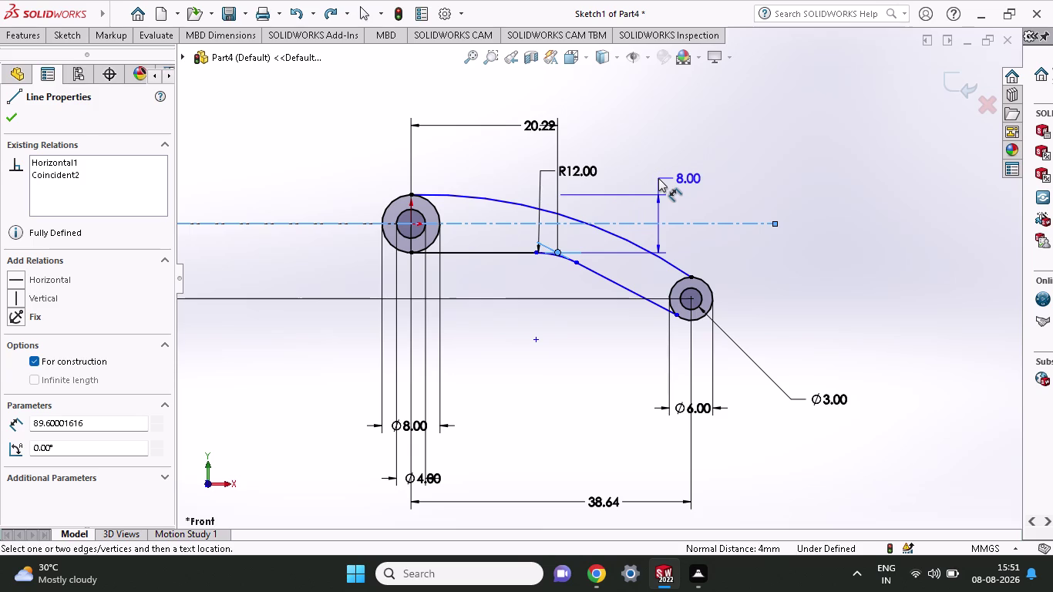
key(Escape)
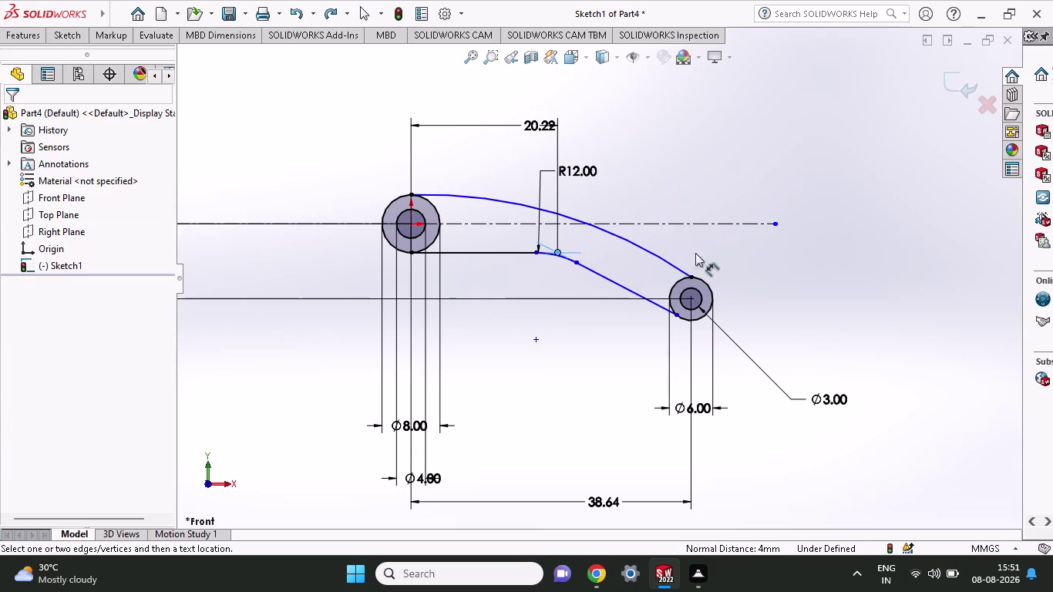
click(624, 288)
click(684, 224)
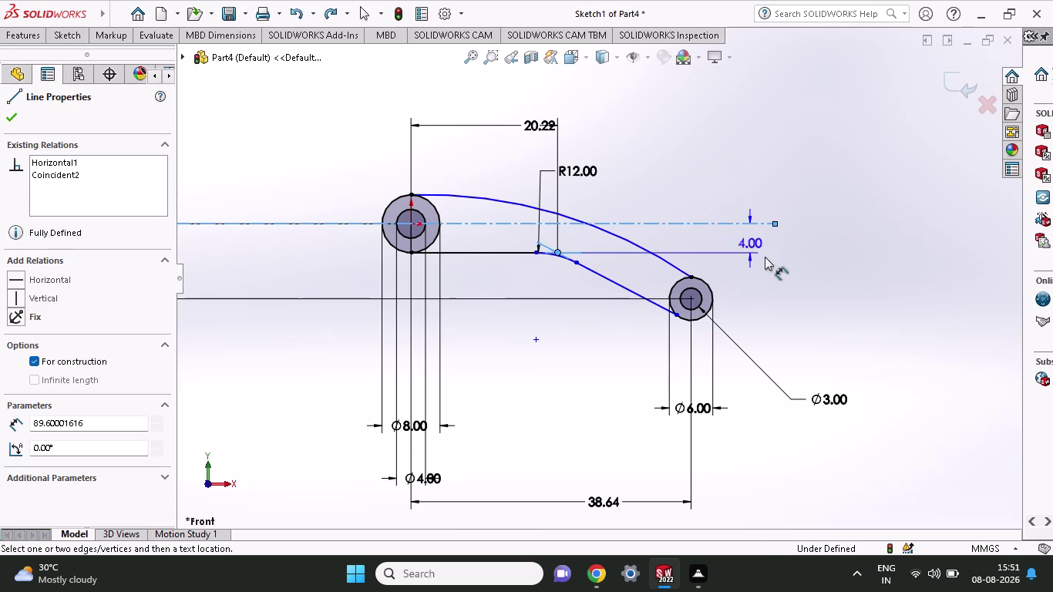
key(Escape)
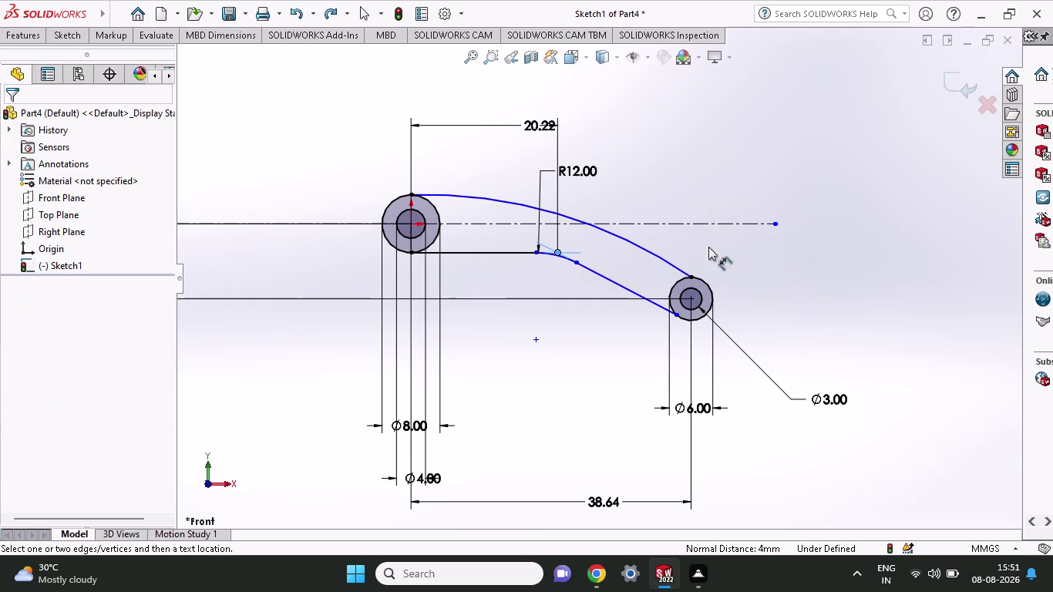
click(614, 281)
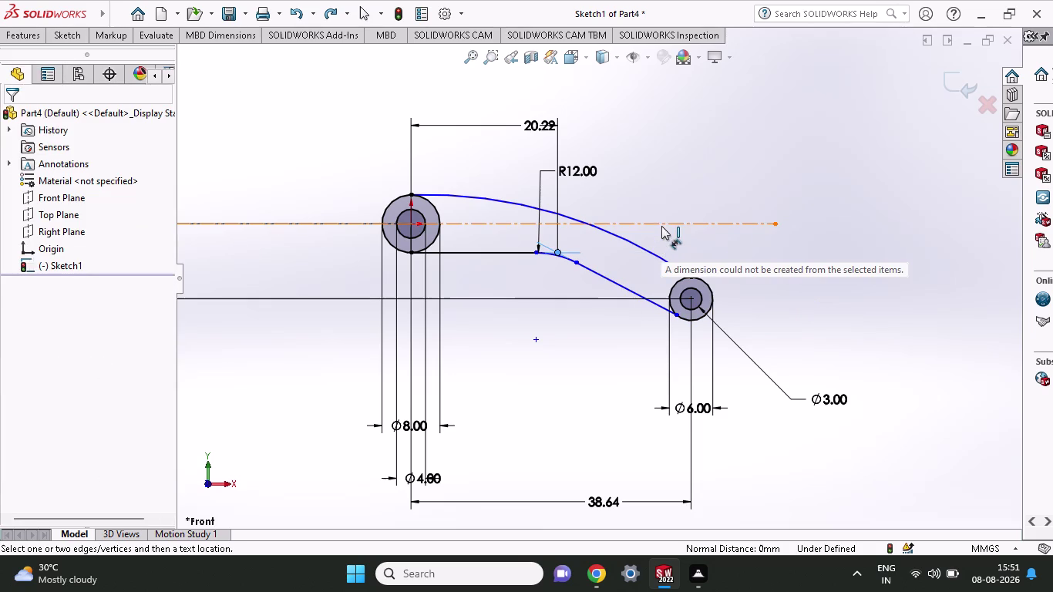
click(663, 222)
key(Escape)
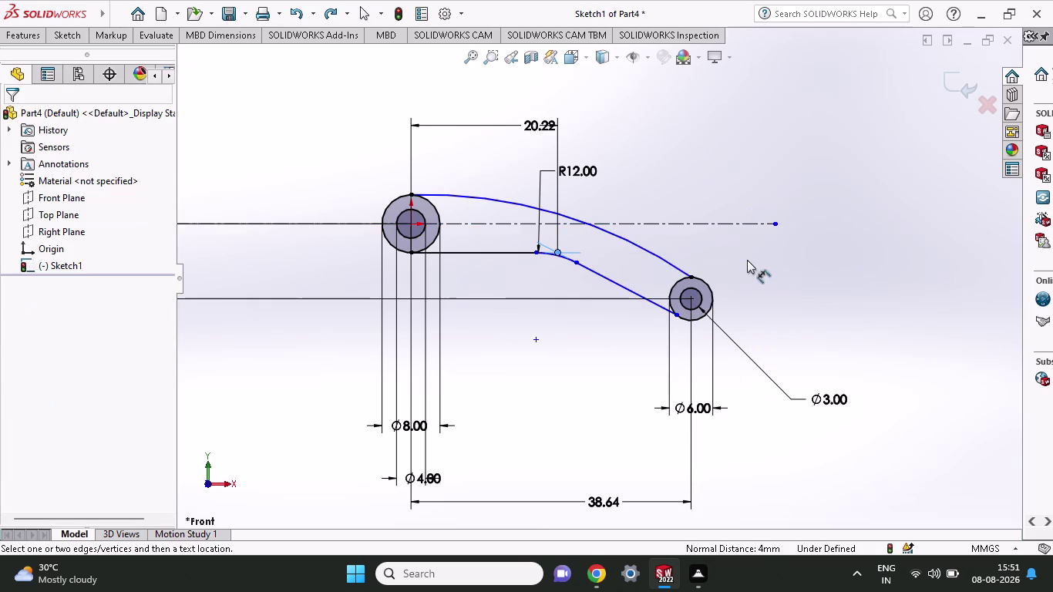
Measure the centreline-to-lower-line gap and discard the over-defining dimension.
click(693, 222)
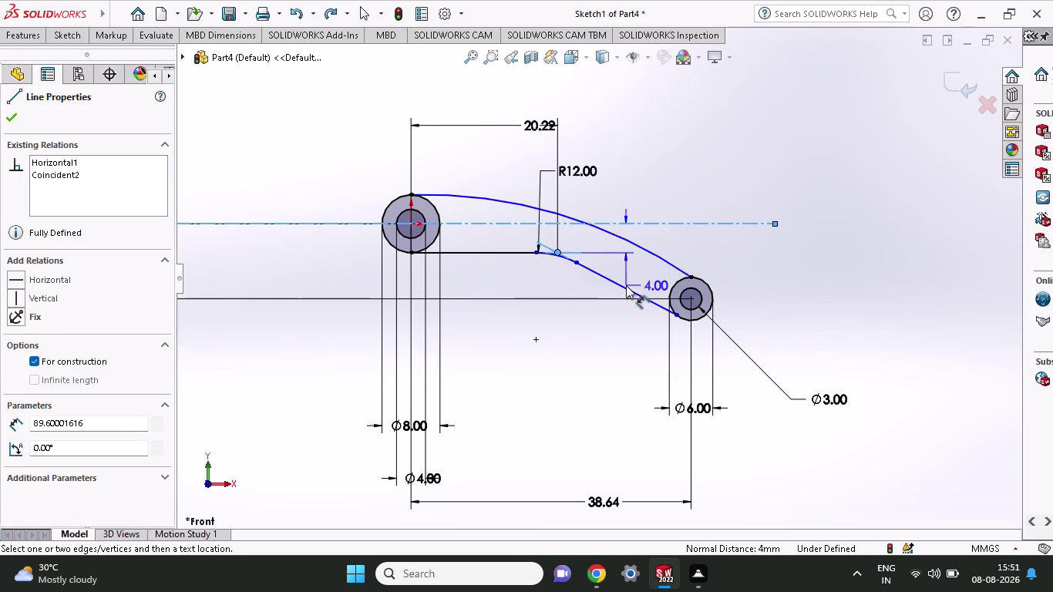
click(626, 287)
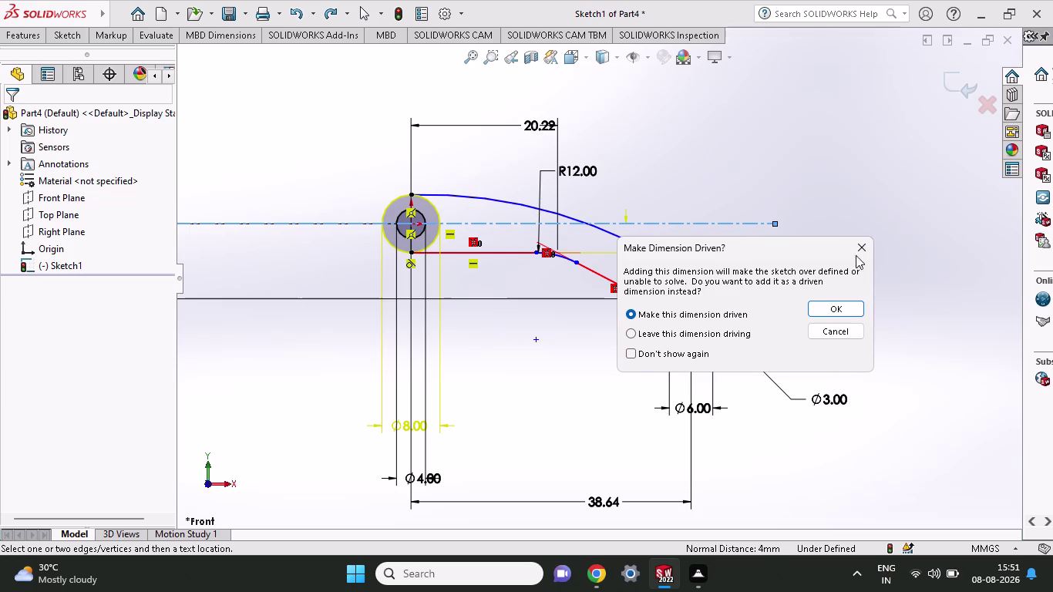
click(849, 248)
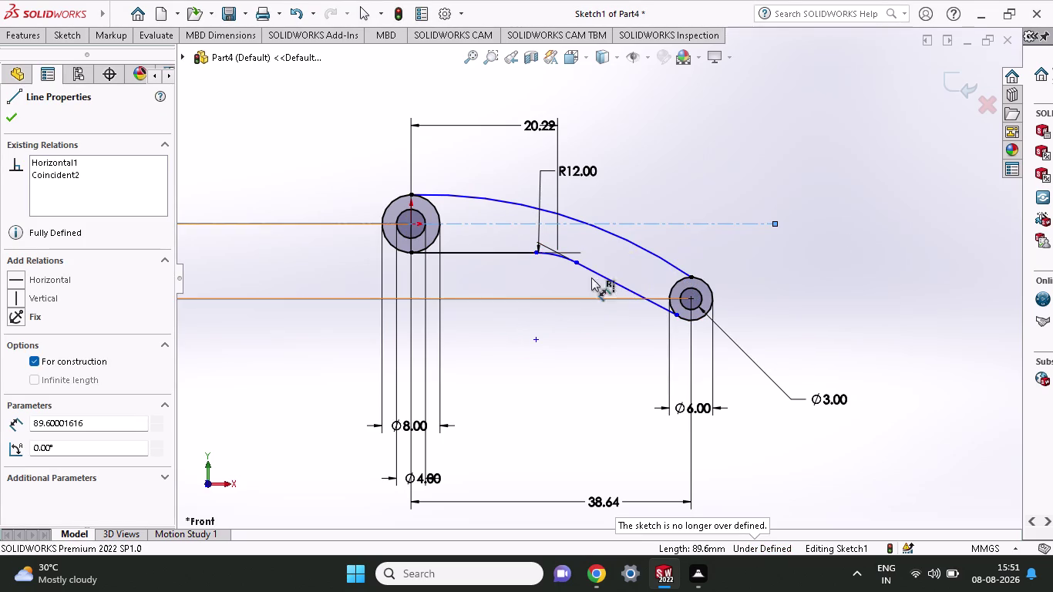
click(599, 276)
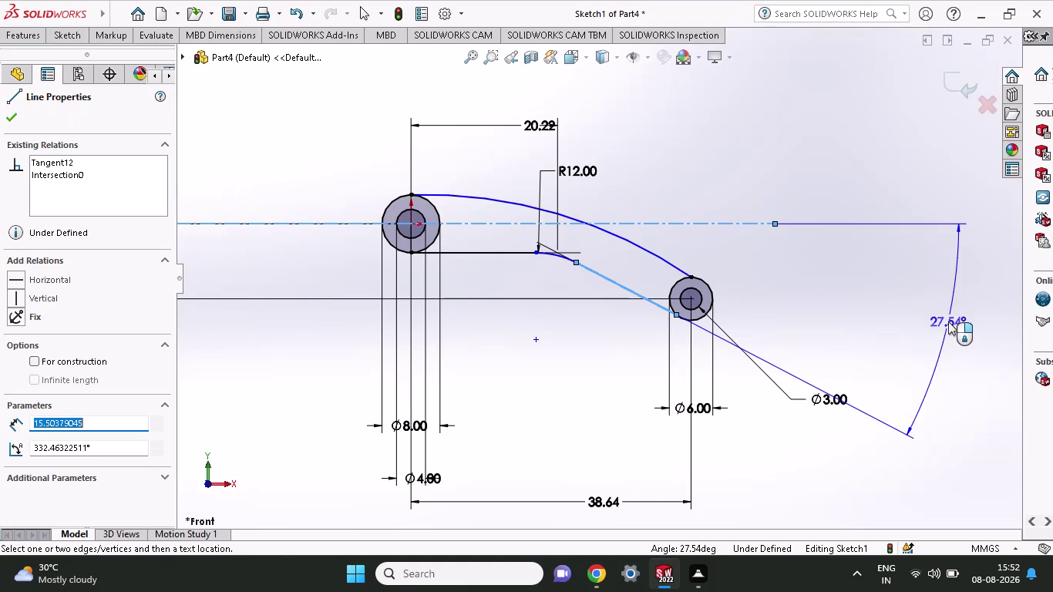
Place the centreline-to-slanted-edge angle dimension and accept 27.54°.
click(905, 318)
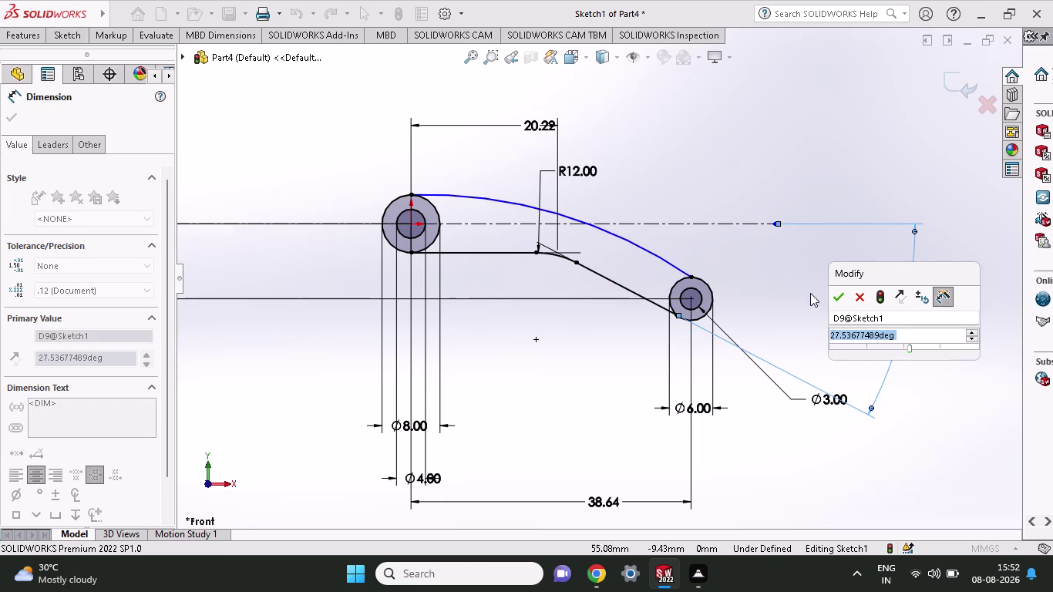
click(720, 145)
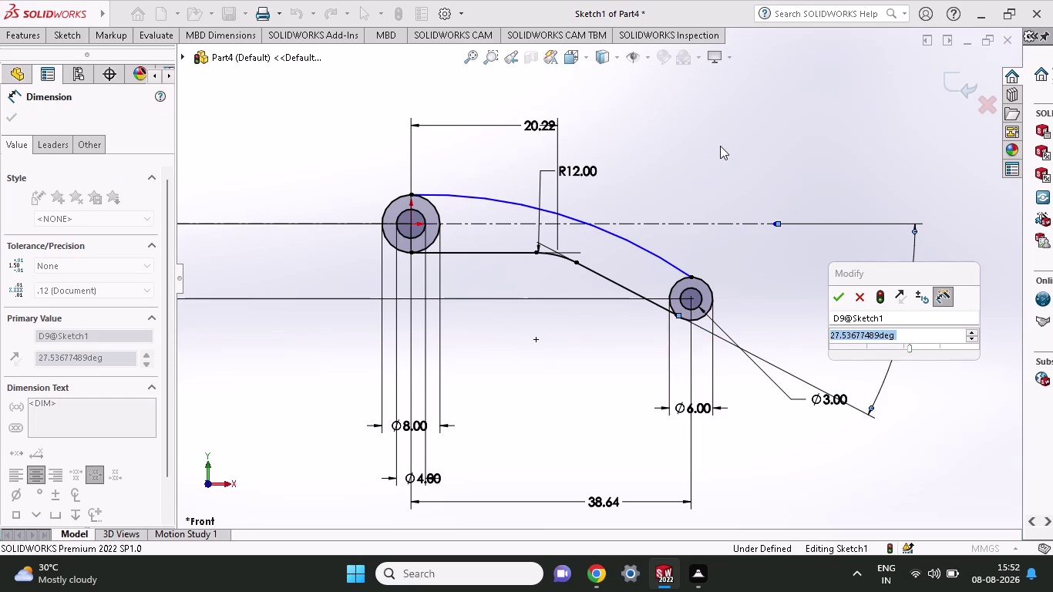
click(861, 301)
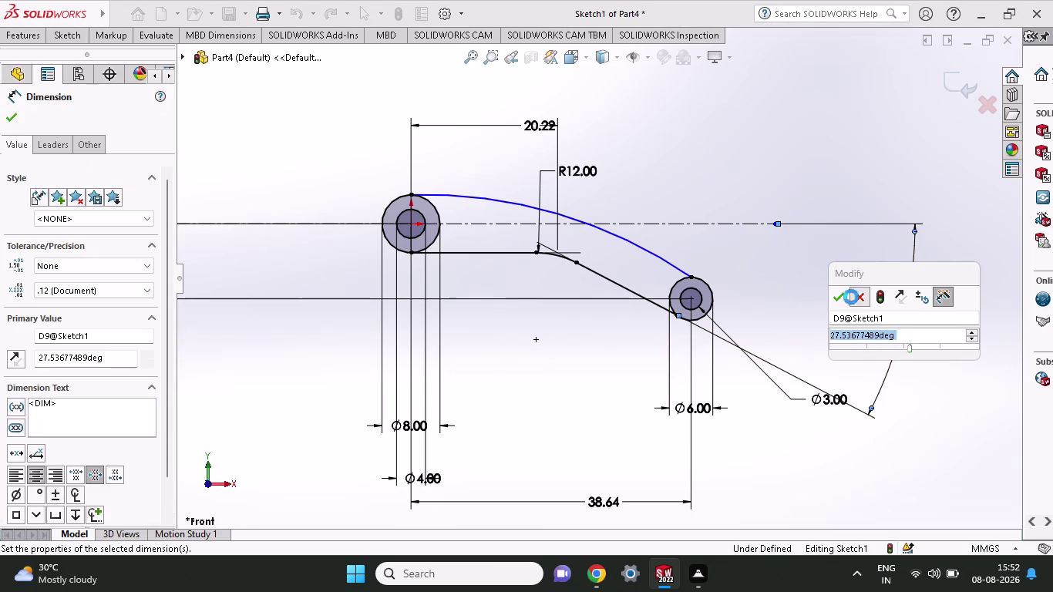
click(851, 296)
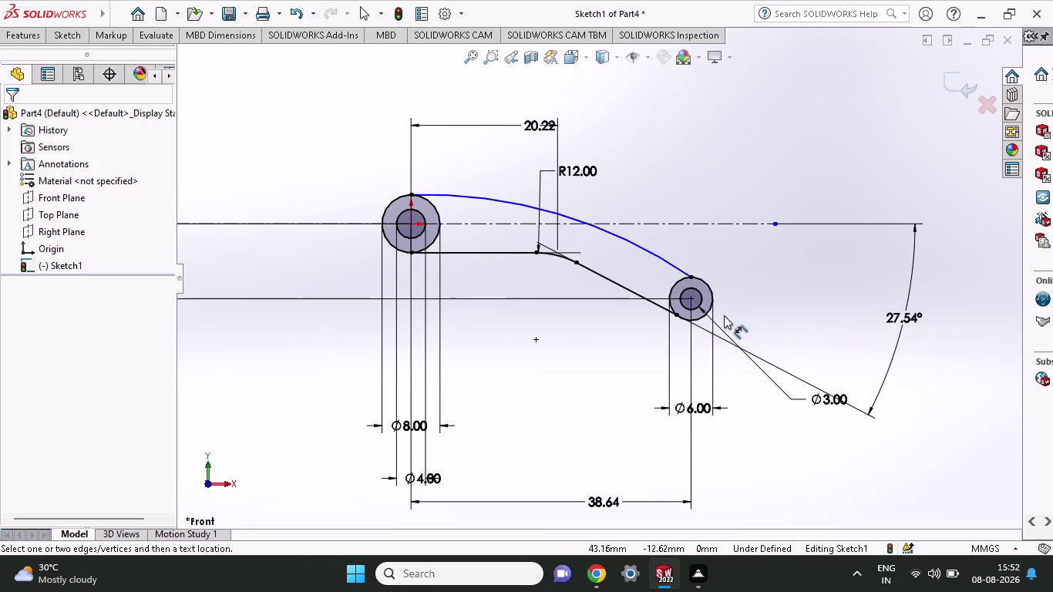
key(ctrl+z)
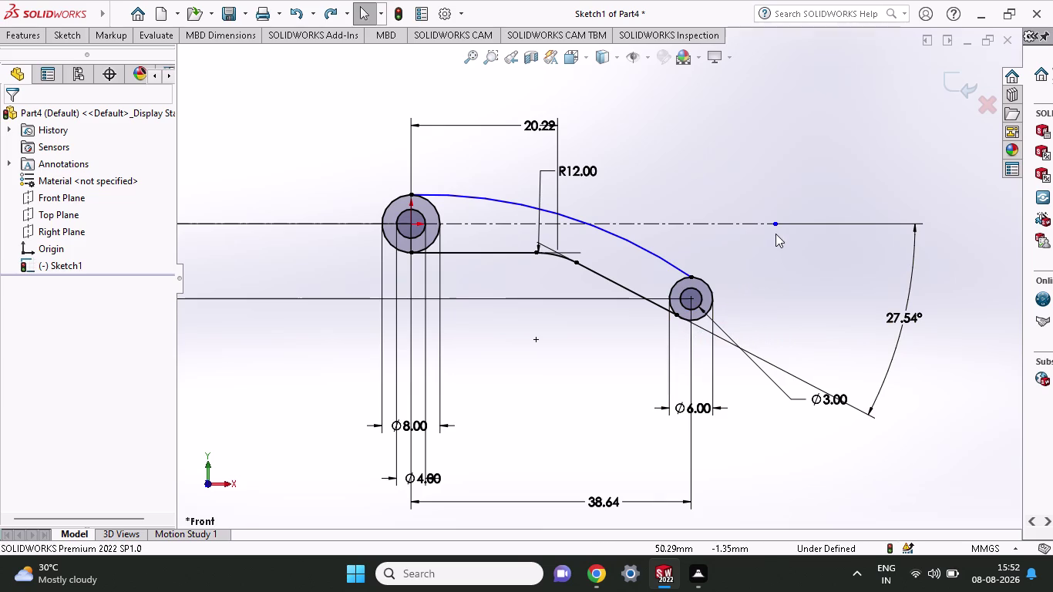
Restore the 4.00 distance dimension and return to the sketching tools.
key(ctrl+z)
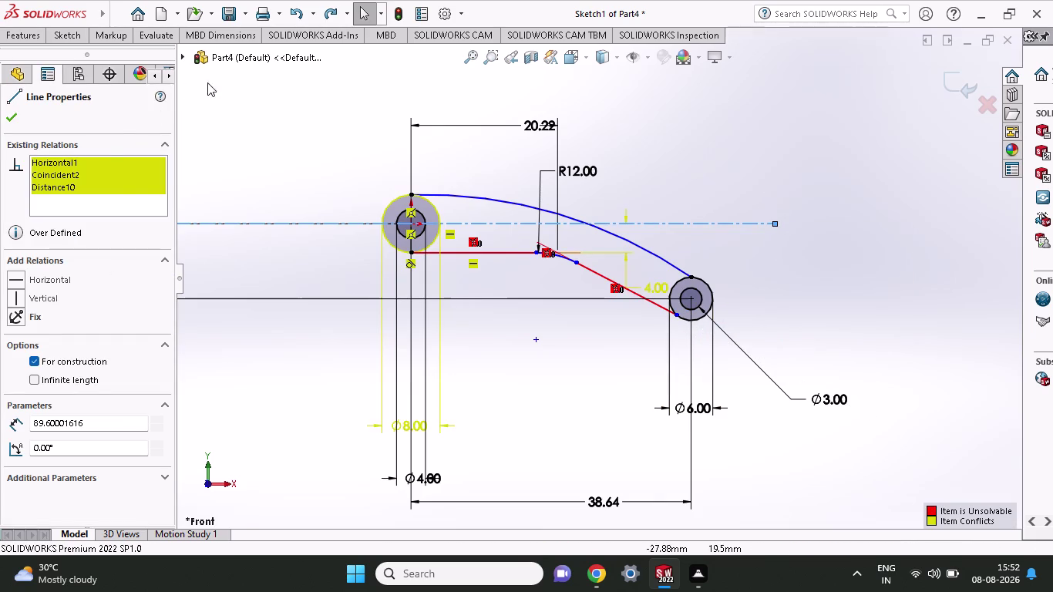
click(63, 40)
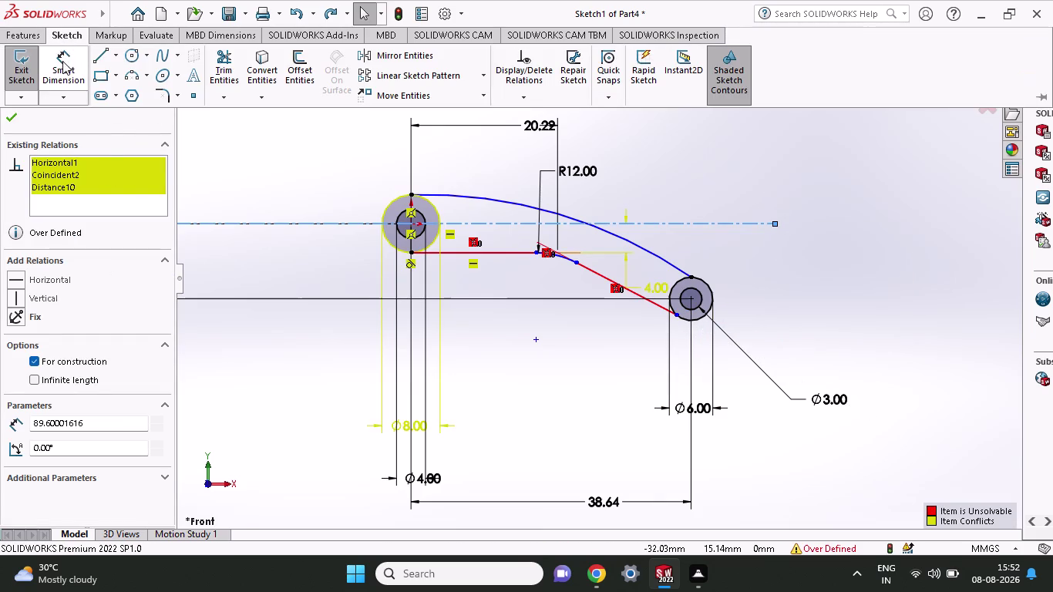
click(33, 39)
click(73, 32)
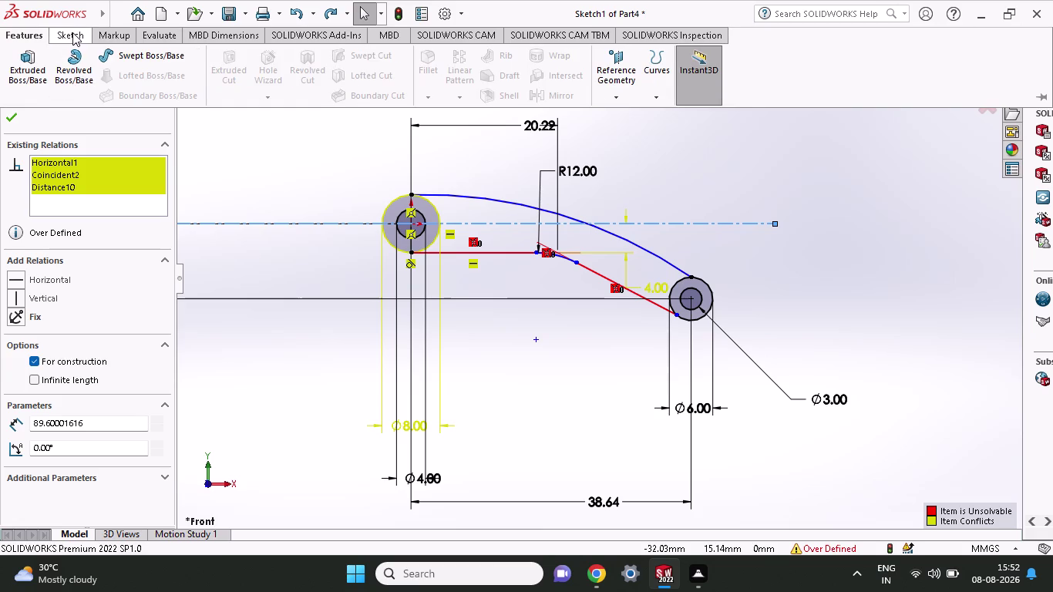
click(232, 61)
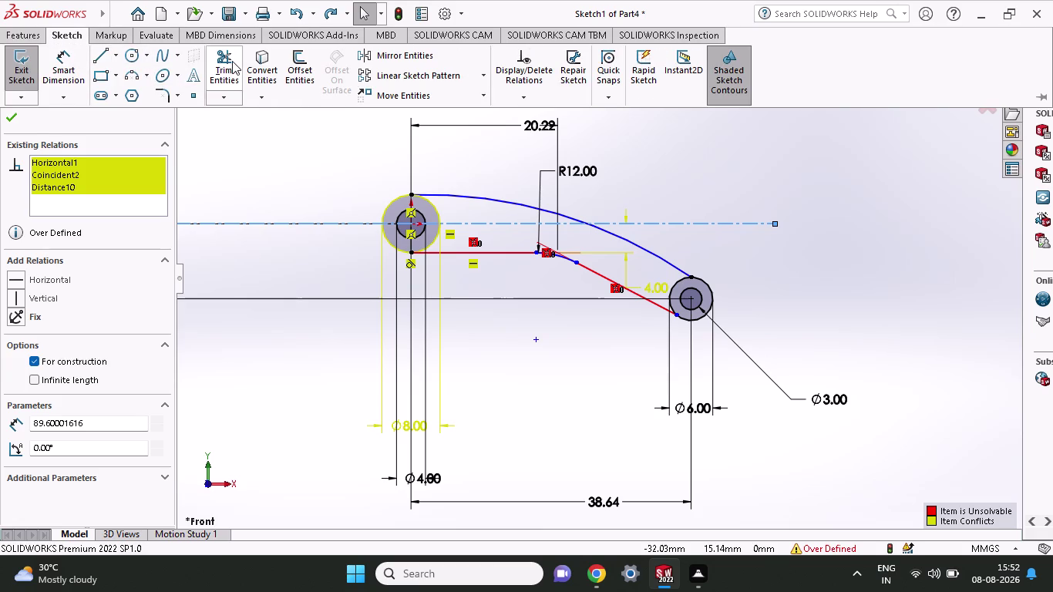
scroll(down, 3)
Start Trim Entities after an aborted first attempt.
click(450, 198)
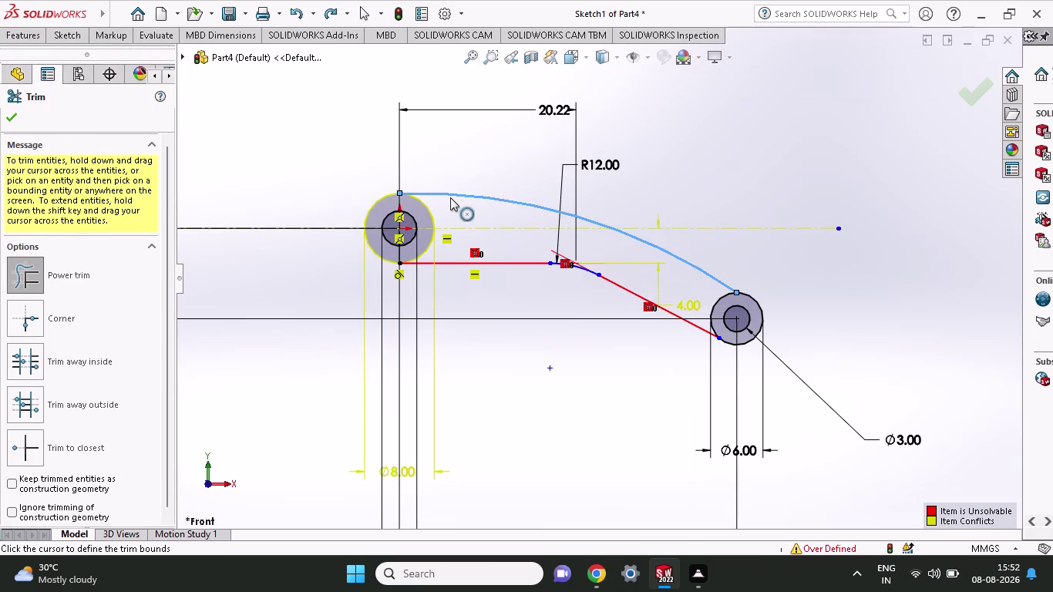
key(ctrl+z)
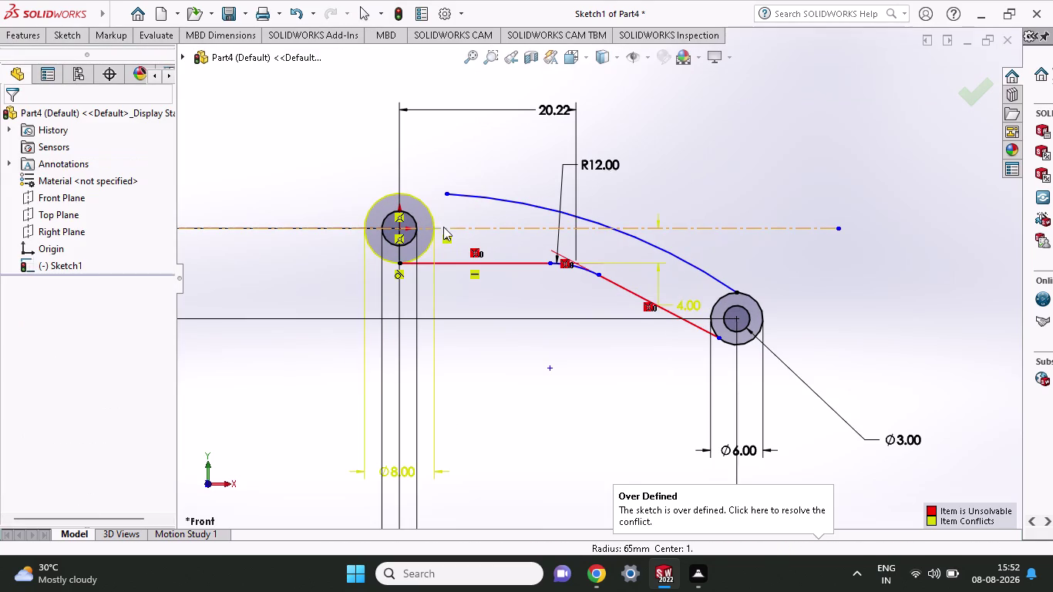
click(54, 36)
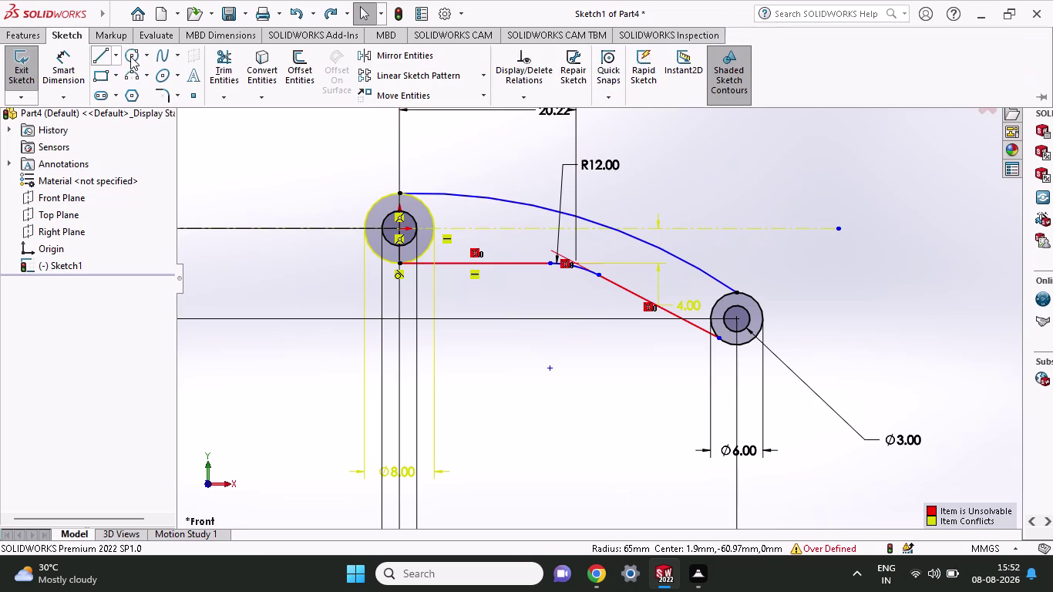
click(216, 66)
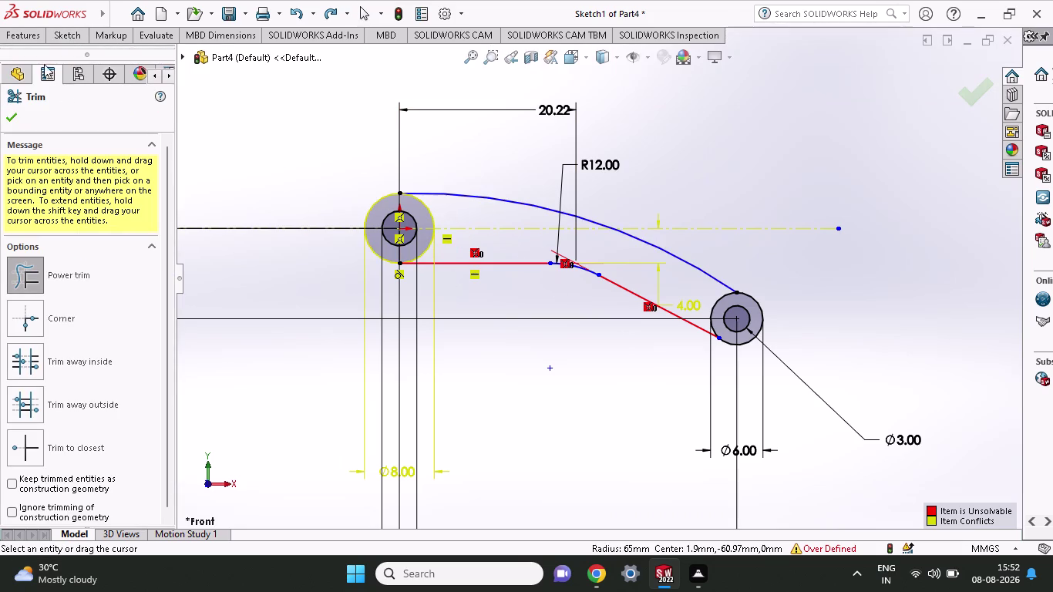
click(62, 28)
click(216, 60)
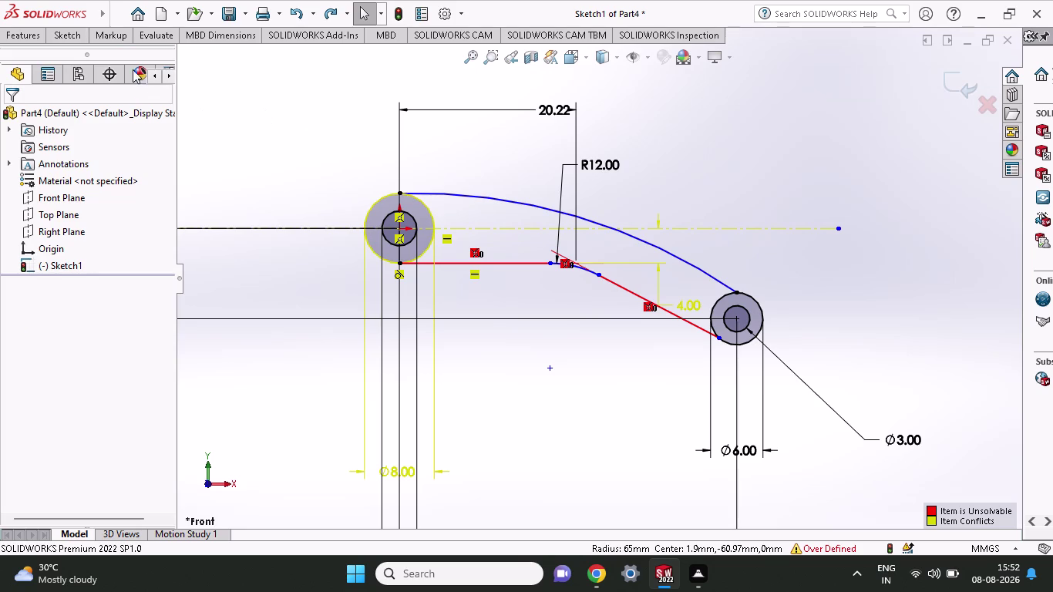
click(74, 37)
click(233, 73)
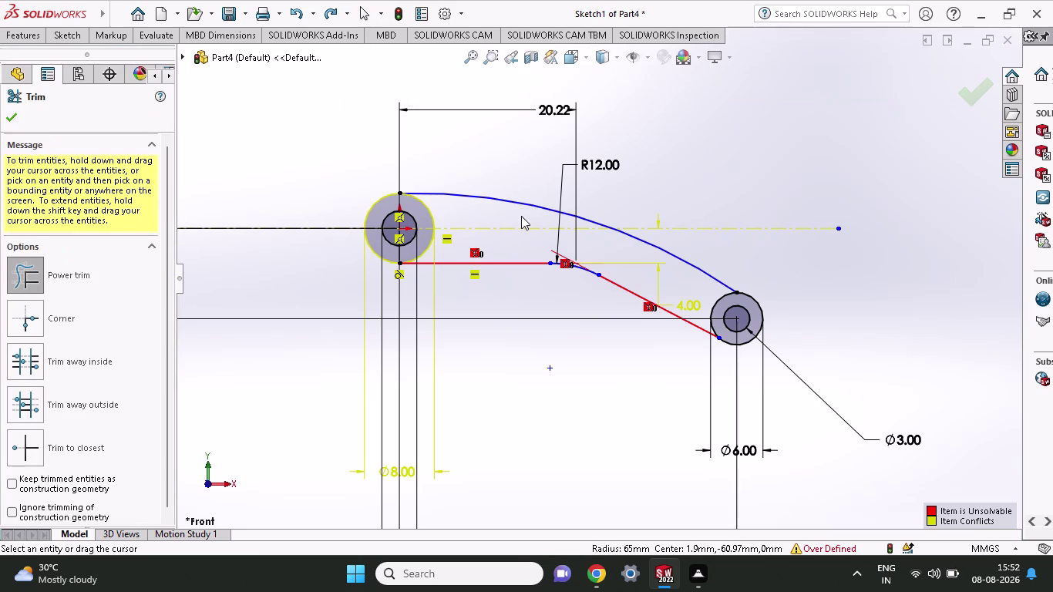
scroll(down, 3)
Power-trim the inner left-circle arcs and overlaps into one closed link-arm outline.
drag(441, 208, 420, 221)
drag(457, 260, 409, 256)
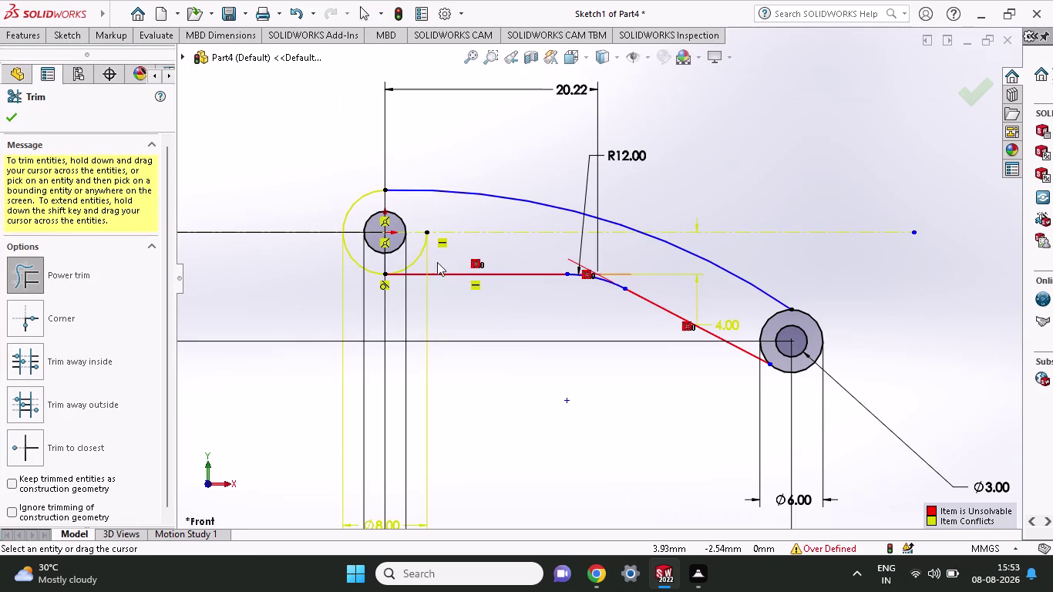
drag(451, 262, 413, 256)
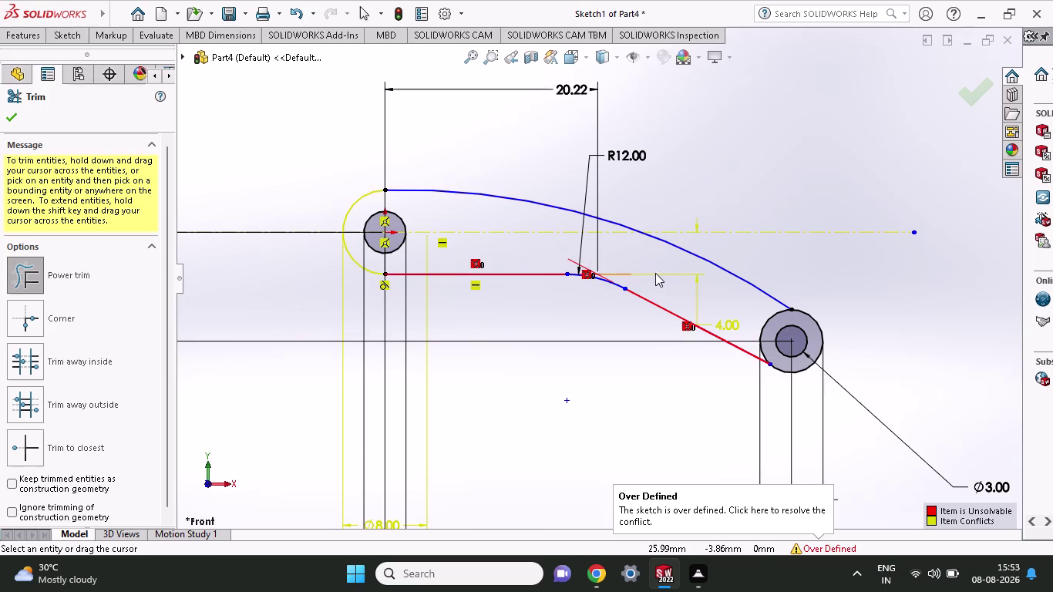
drag(645, 284, 593, 253)
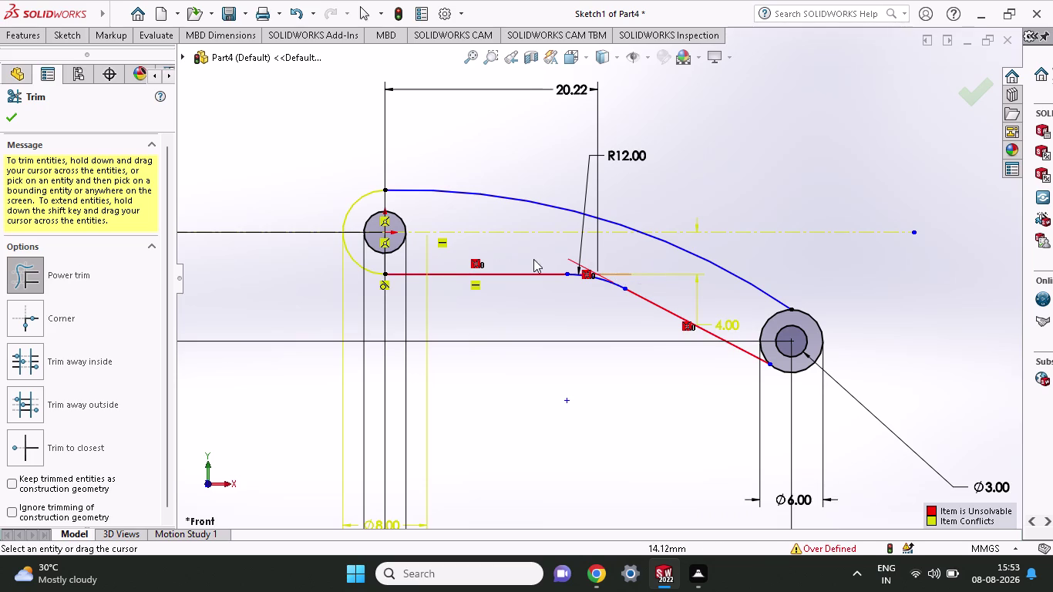
drag(533, 259, 599, 268)
drag(718, 293, 760, 319)
drag(760, 320, 767, 325)
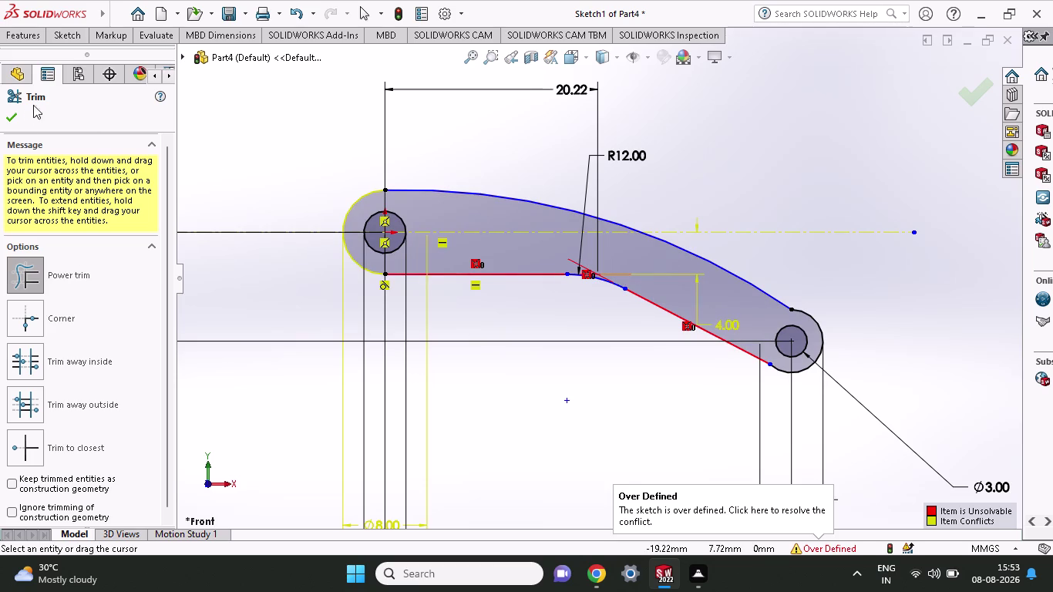
click(18, 121)
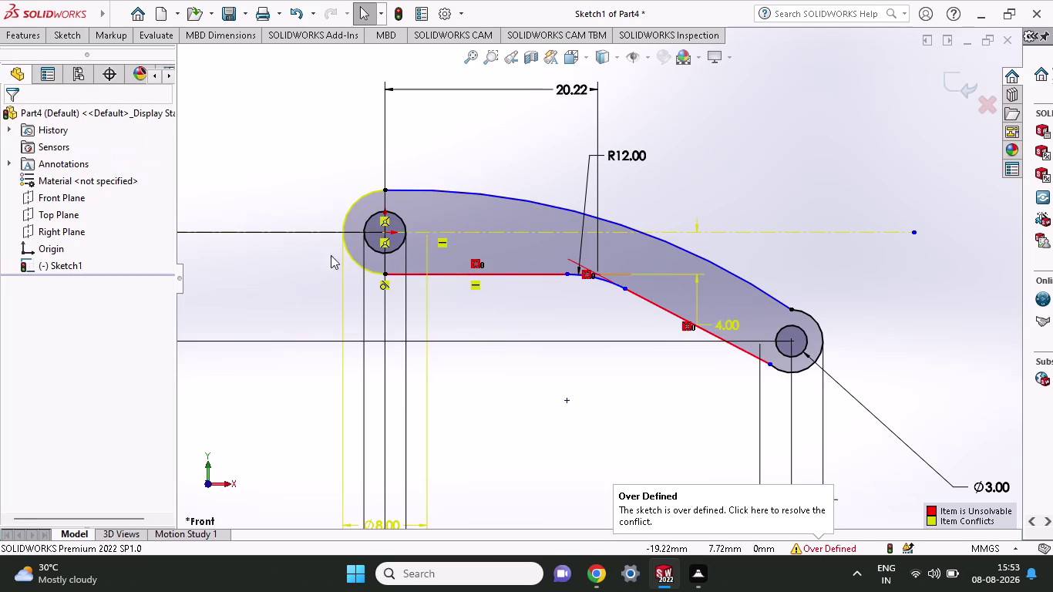
Zoom in and out to inspect the trimmed link-arm outline.
scroll(up, 3)
scroll(down, 3)
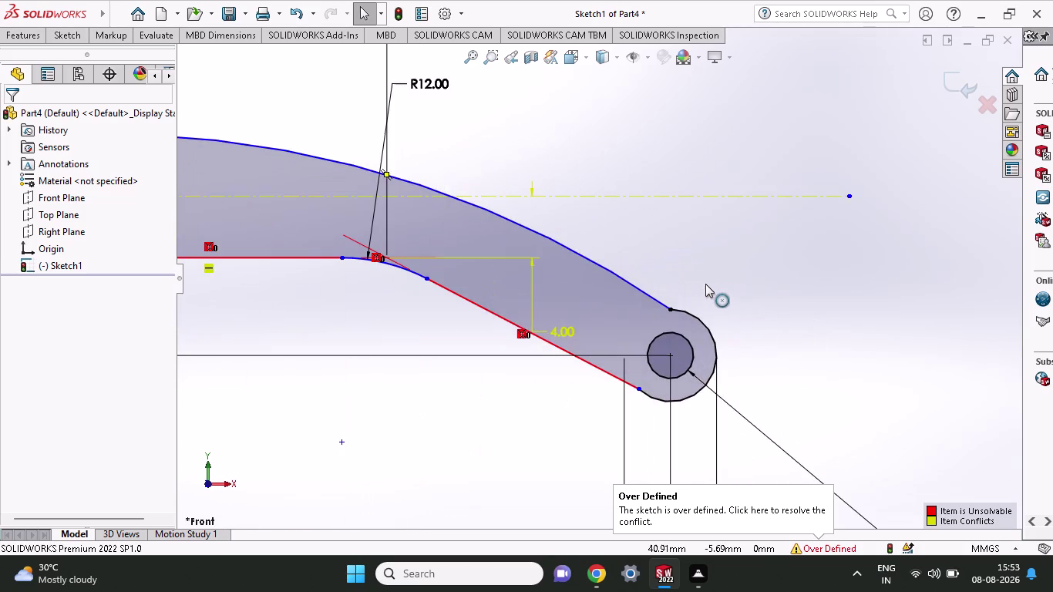
scroll(up, 3)
scroll(up, 3)
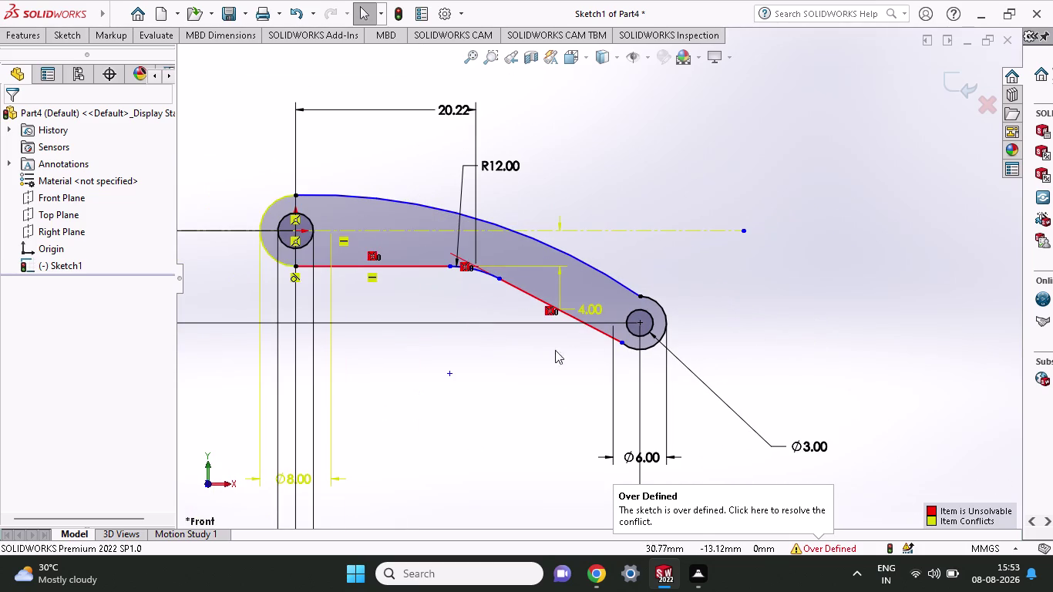
scroll(down, 3)
scroll(down, 3)
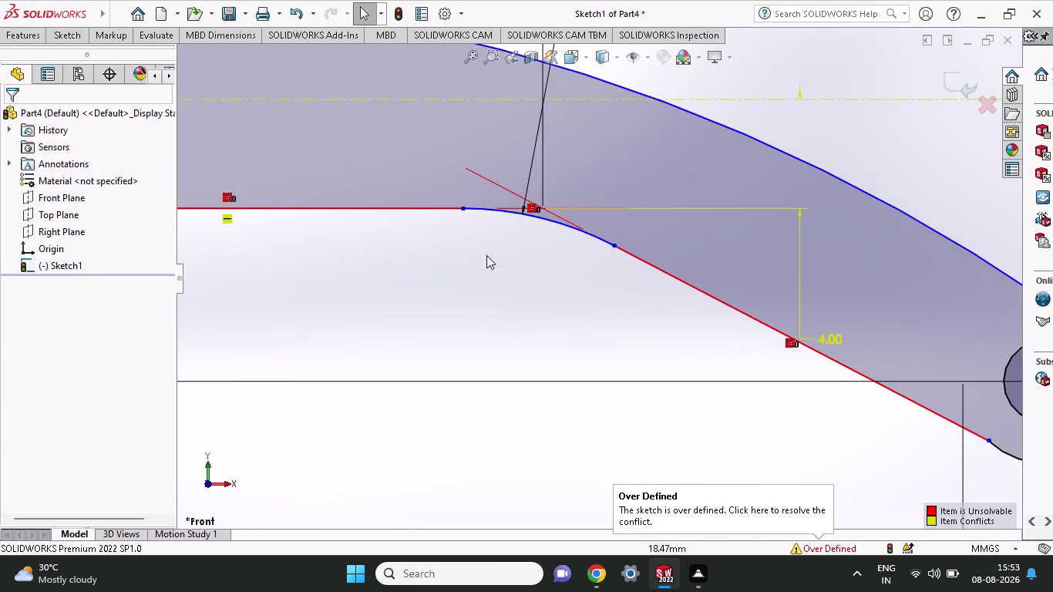
scroll(up, 3)
click(472, 317)
Dimension the angle between the lower edge and centreline, then open it for editing.
click(513, 297)
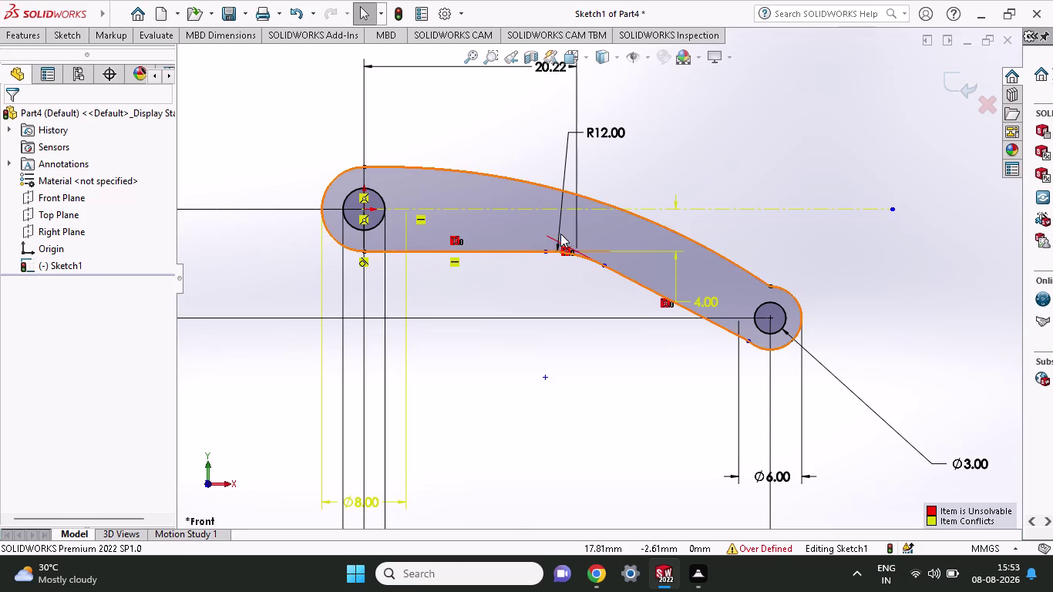
click(77, 42)
click(74, 82)
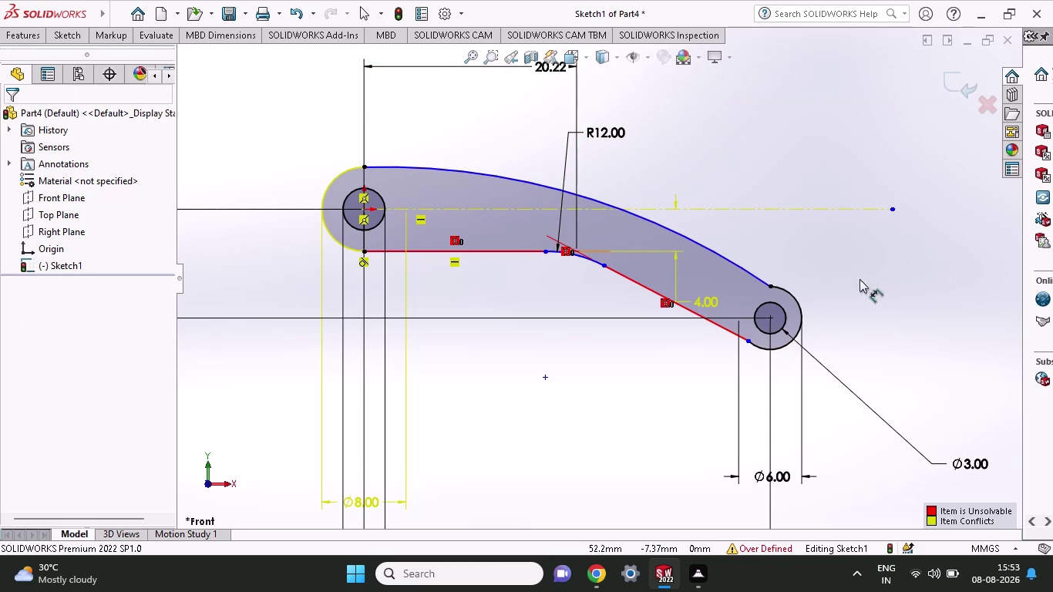
click(653, 292)
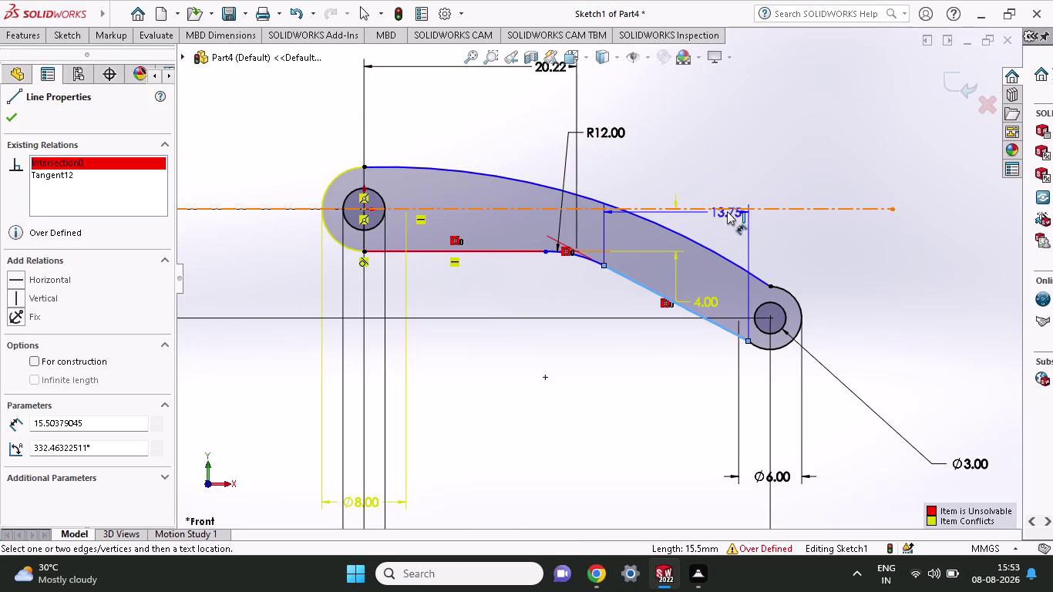
click(728, 209)
click(954, 312)
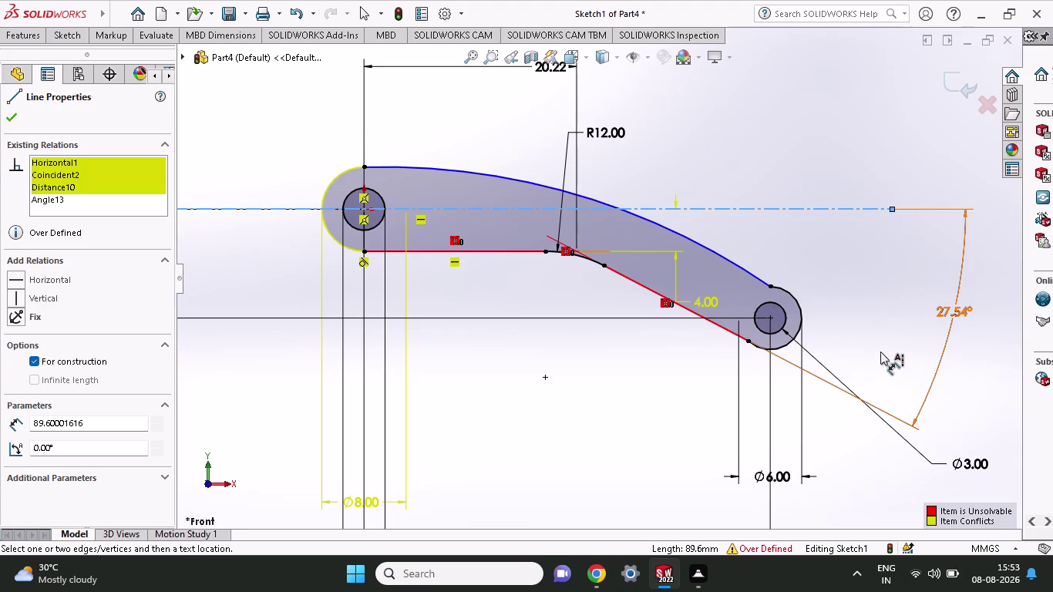
double_click(958, 307)
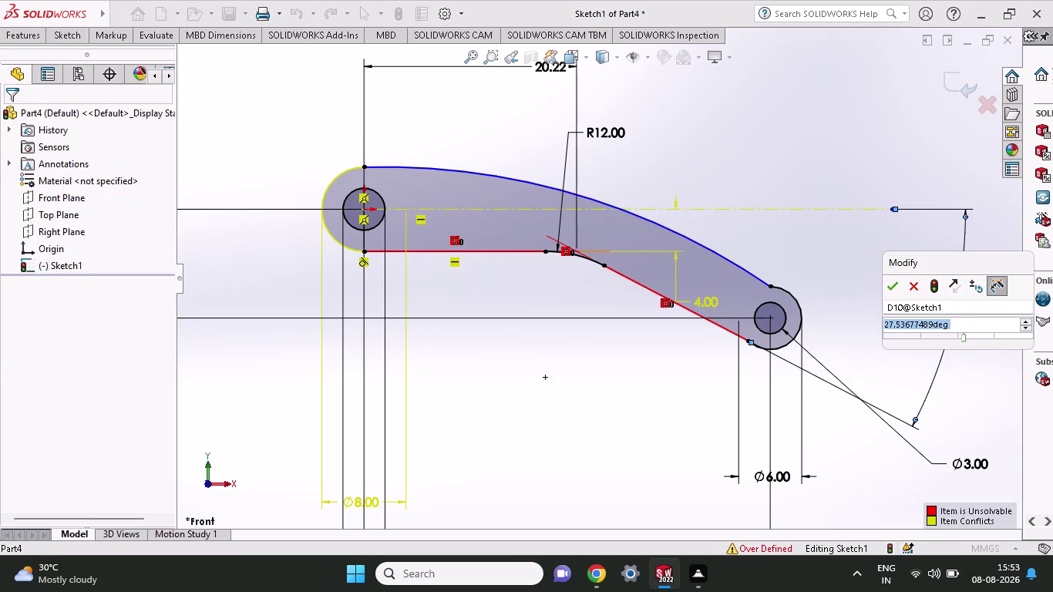
Enter 35° for the angle, dismiss the invalid-geometry warning, and close the editor unchanged.
text(35)
key(Return)
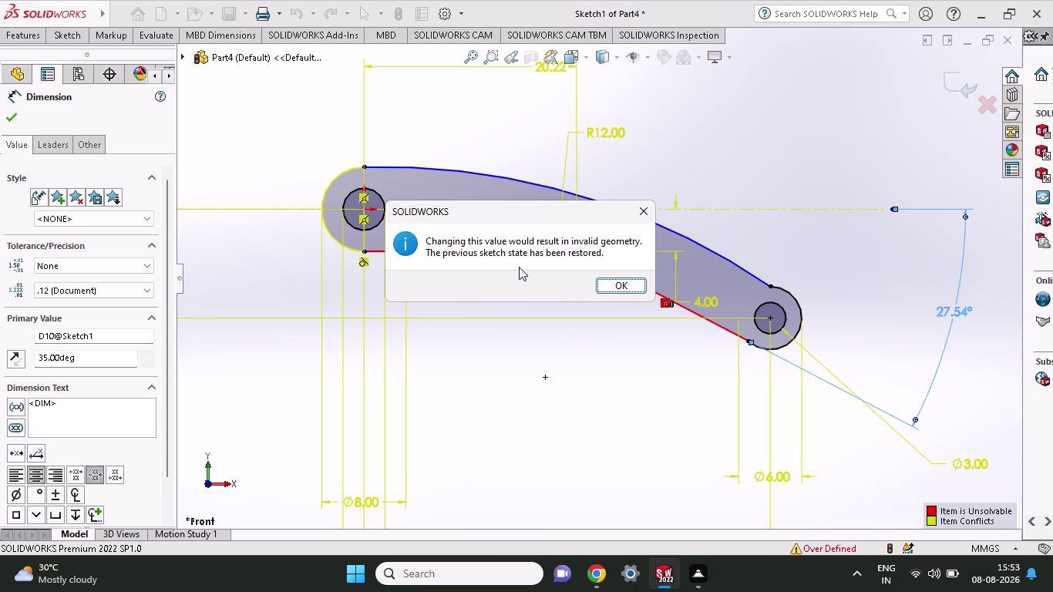
click(617, 283)
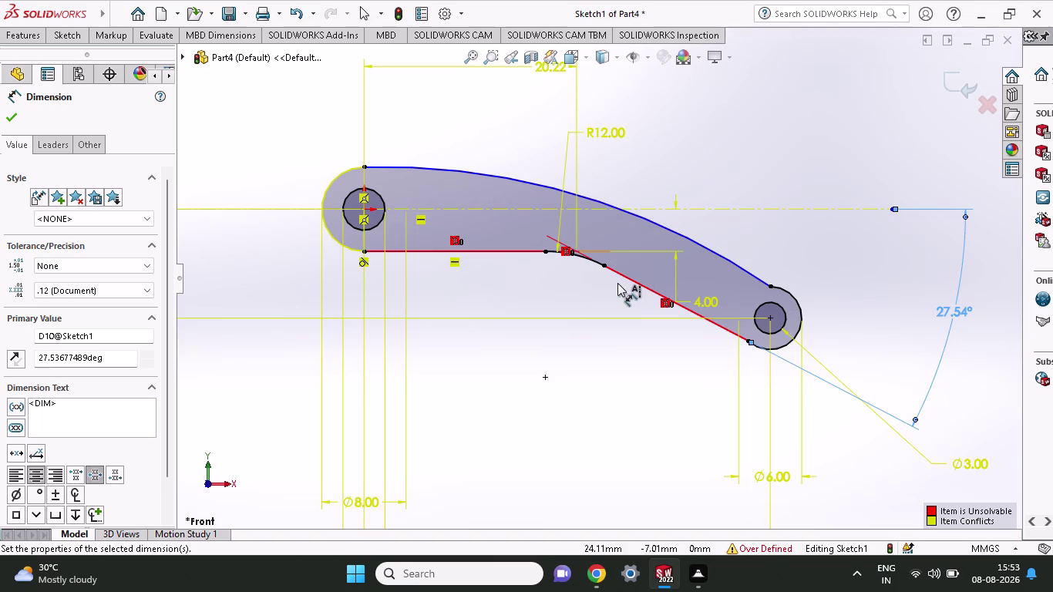
double_click(944, 309)
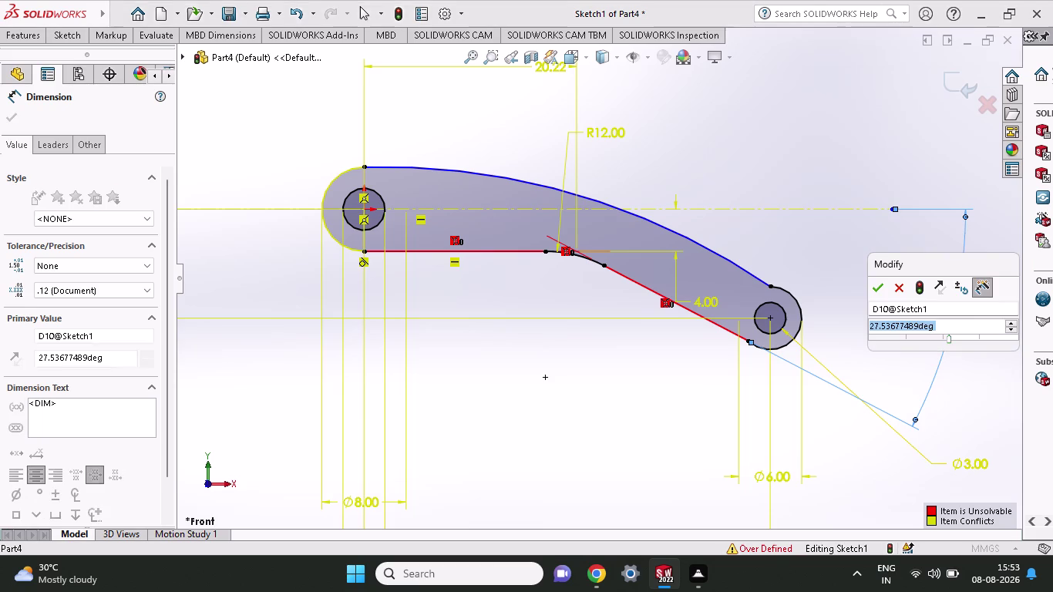
click(880, 296)
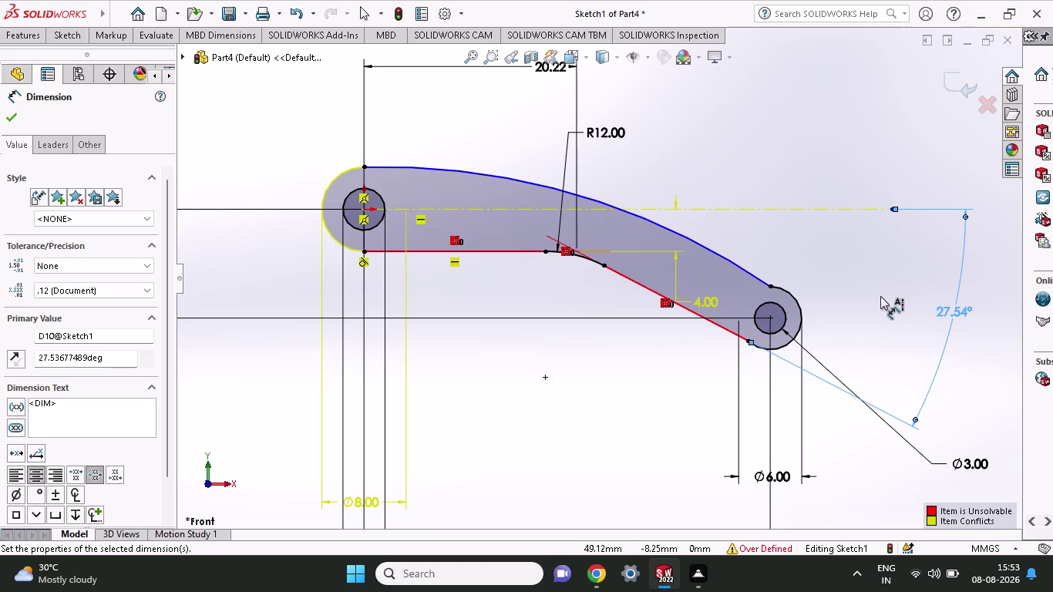
Undo six sketch changes, removing the conflicting angle dimension.
key(ctrl+z)
key(ctrl+z)
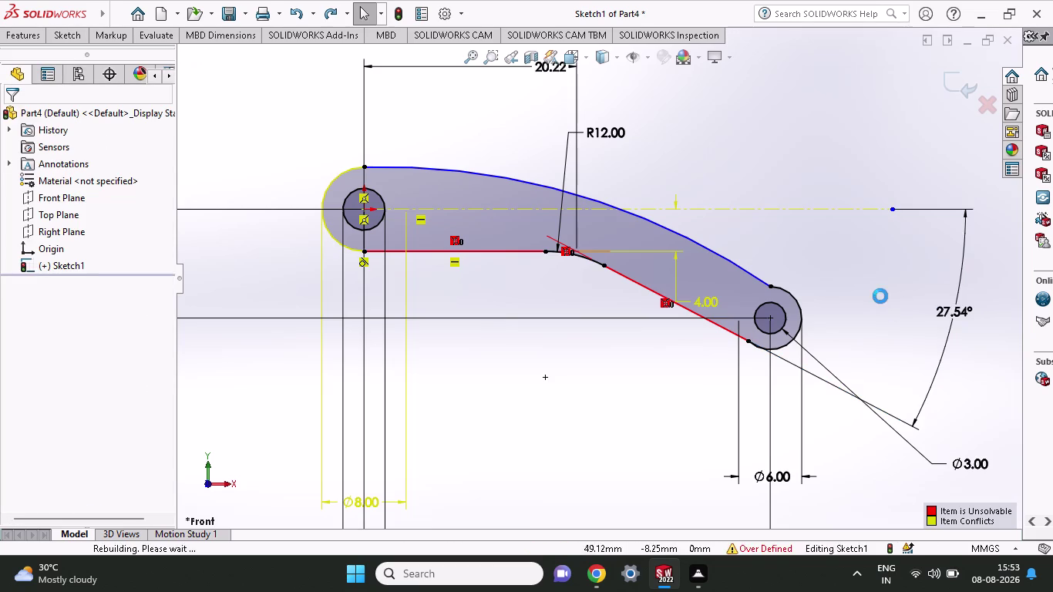
key(ctrl+z)
key(ctrl+z)
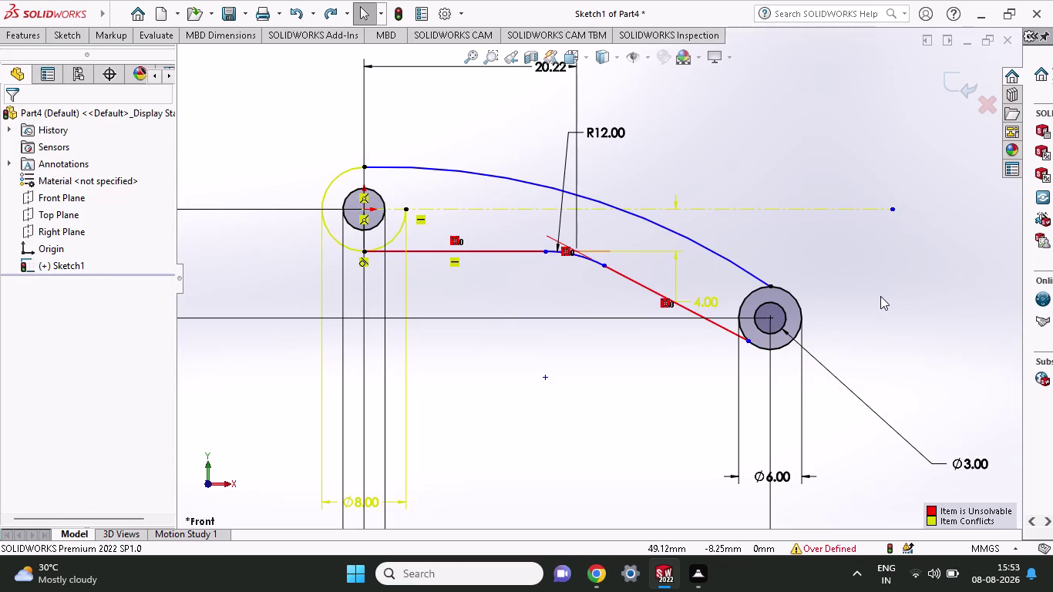
key(ctrl+z)
key(ctrl+z)
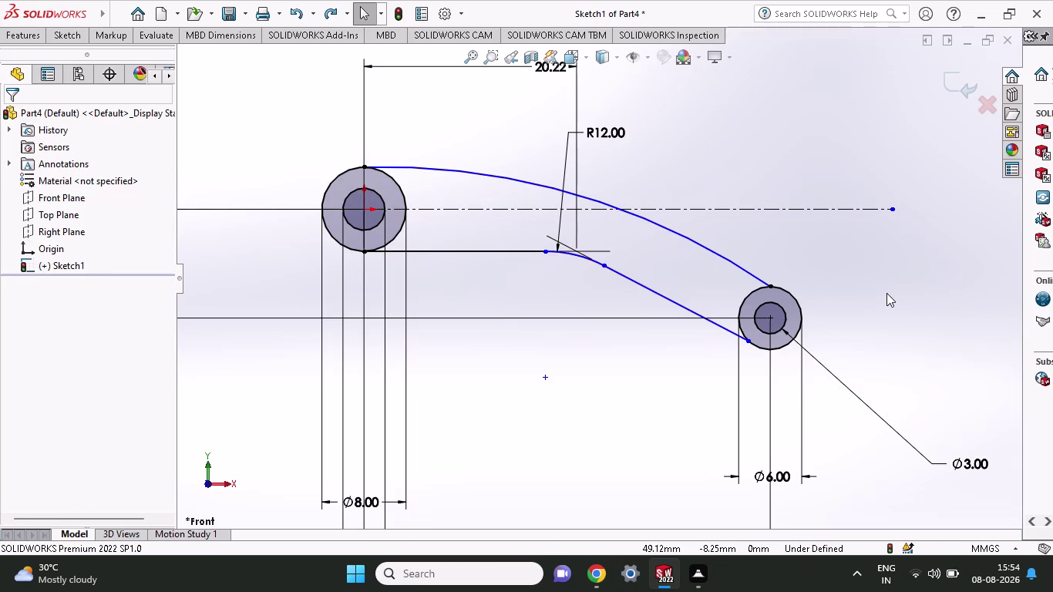
click(77, 31)
click(227, 57)
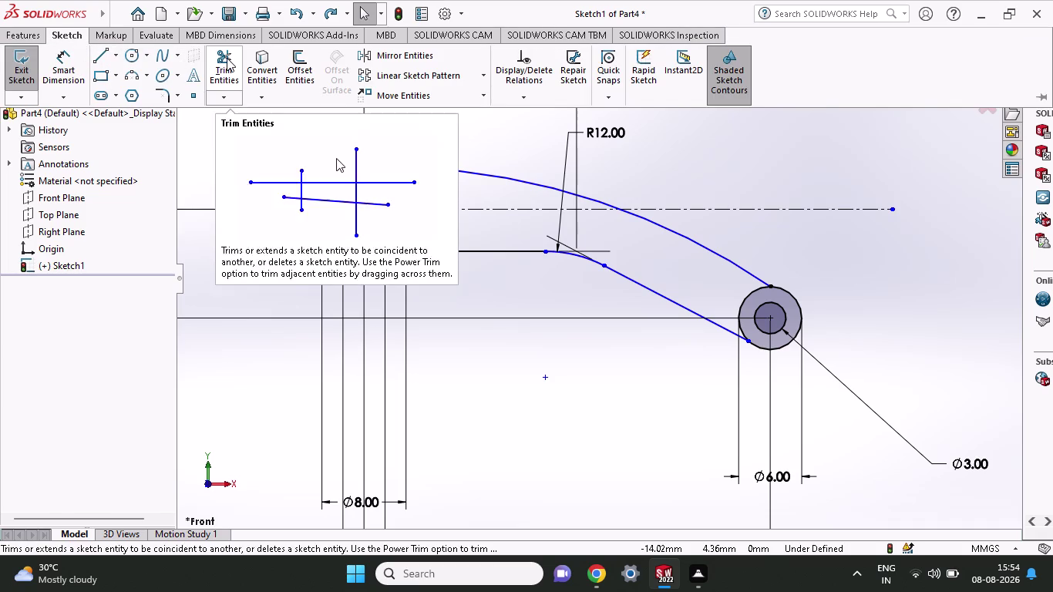
Power-trim the left end circle's inner arcs to close the link-arm outline.
drag(434, 191, 394, 201)
drag(435, 223, 389, 227)
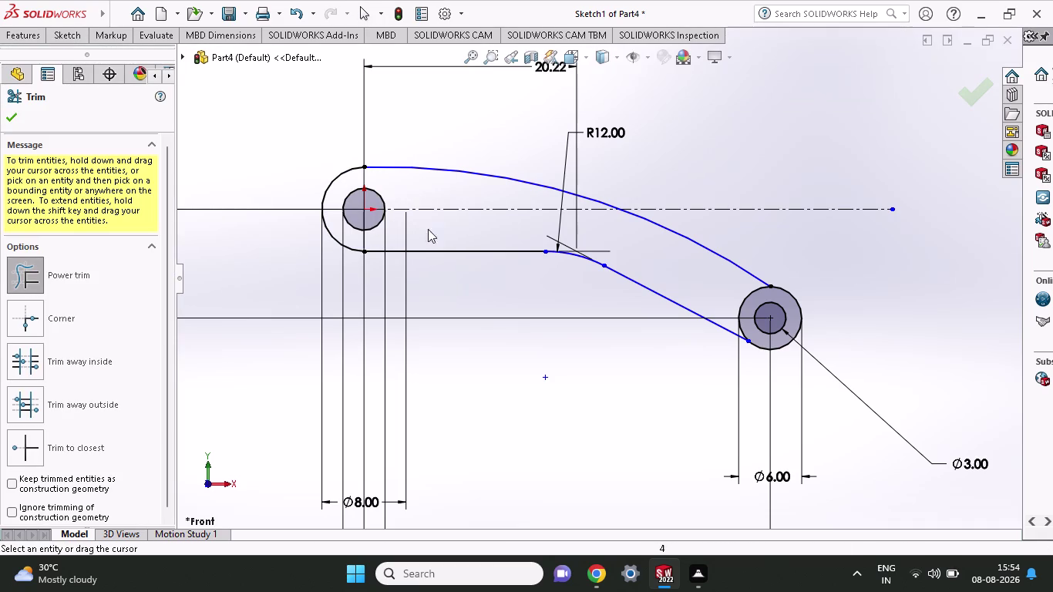
drag(692, 287, 733, 299)
drag(734, 299, 753, 308)
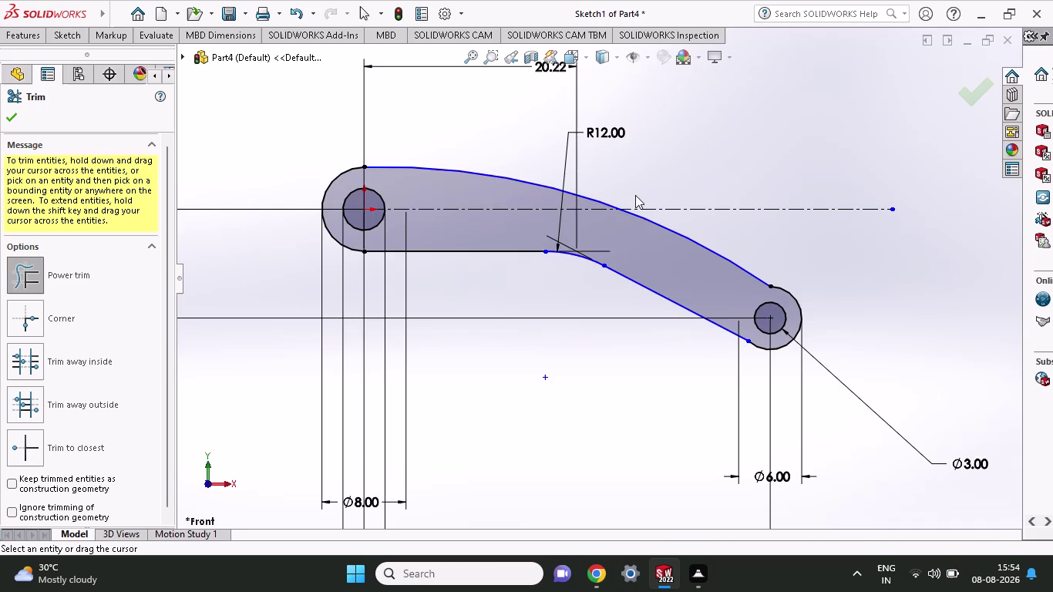
scroll(down, 3)
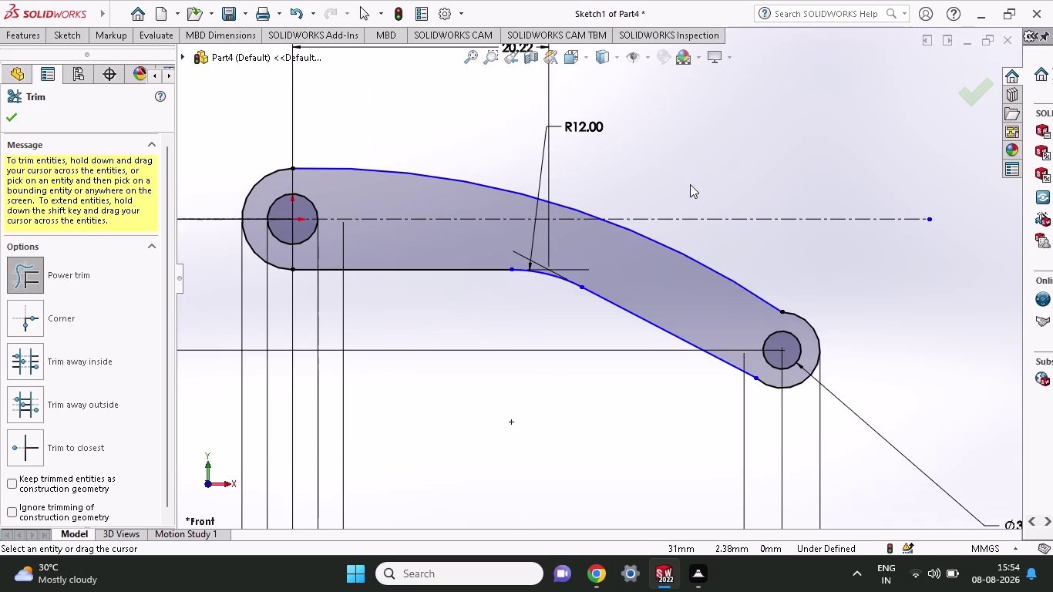
click(5, 123)
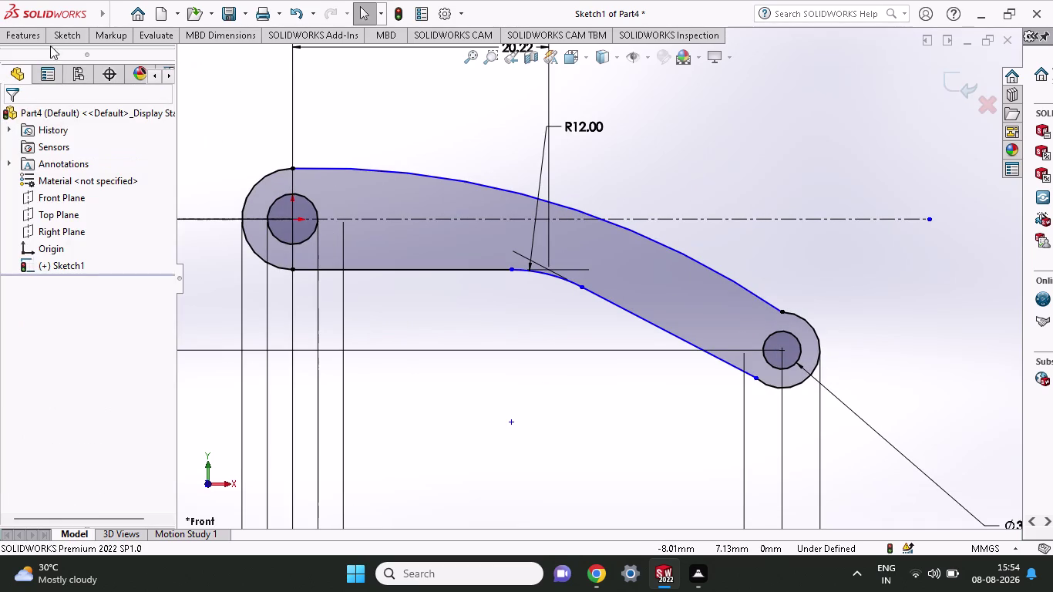
click(61, 40)
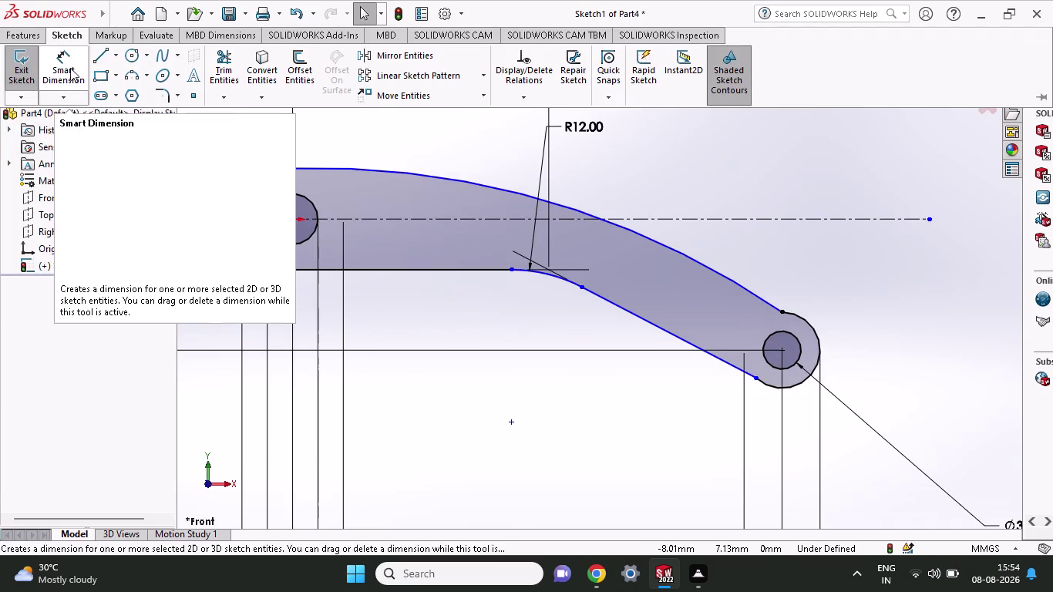
click(60, 65)
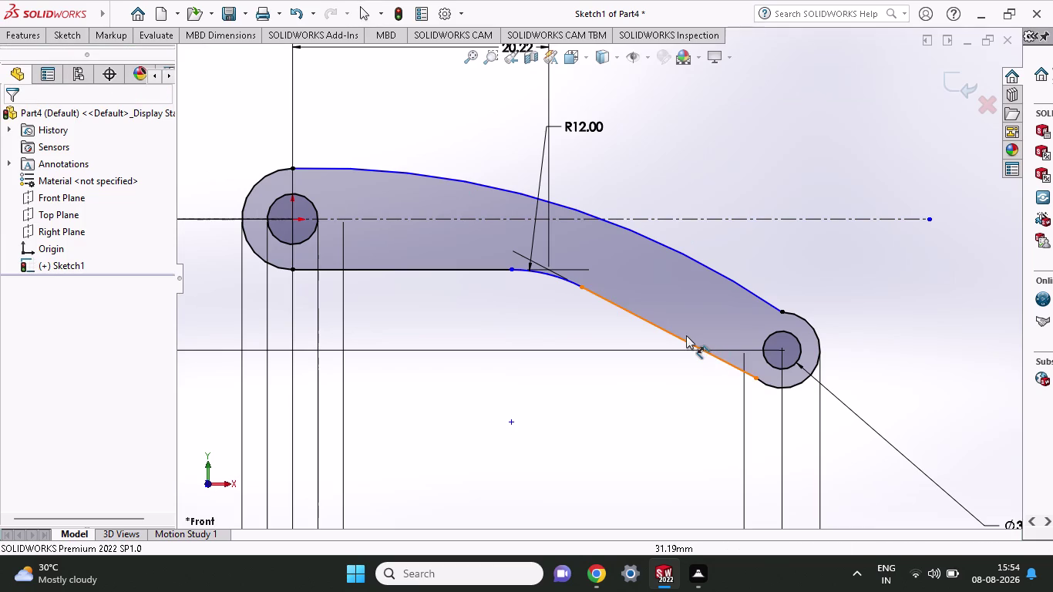
click(683, 338)
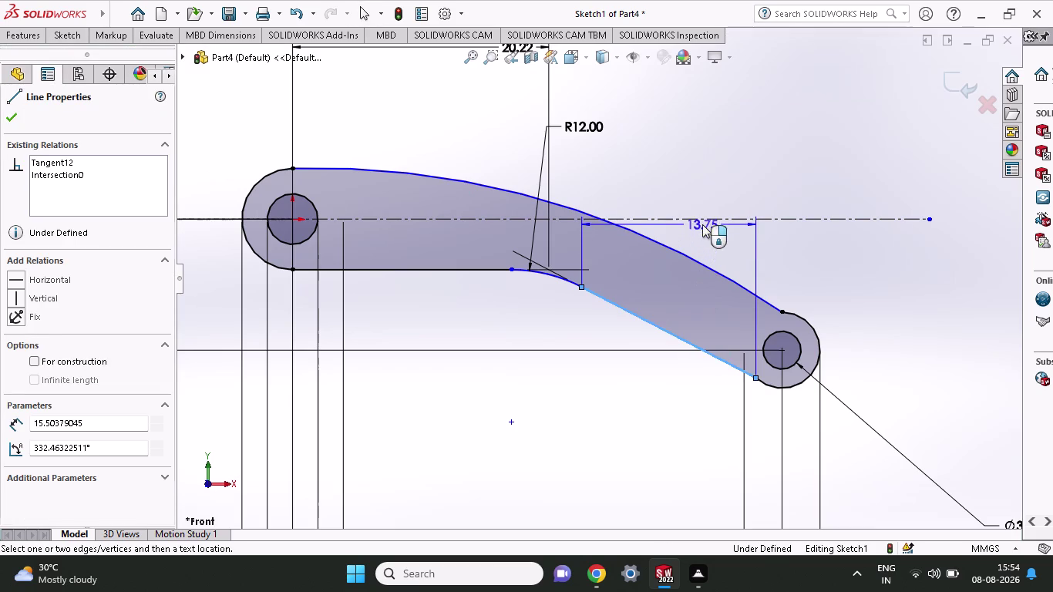
click(704, 219)
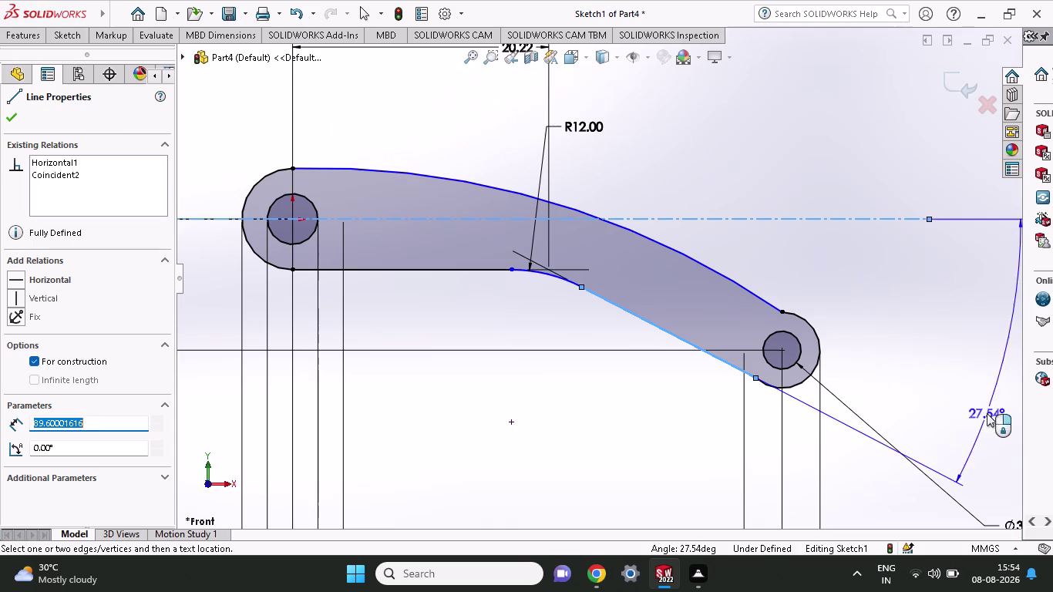
click(931, 375)
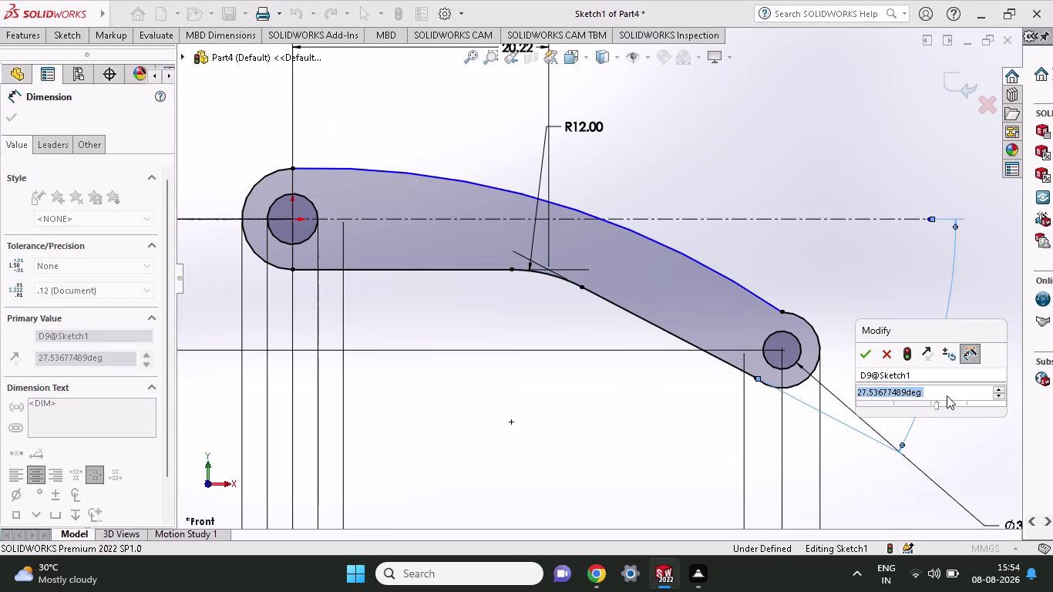
text(35)
key(Return)
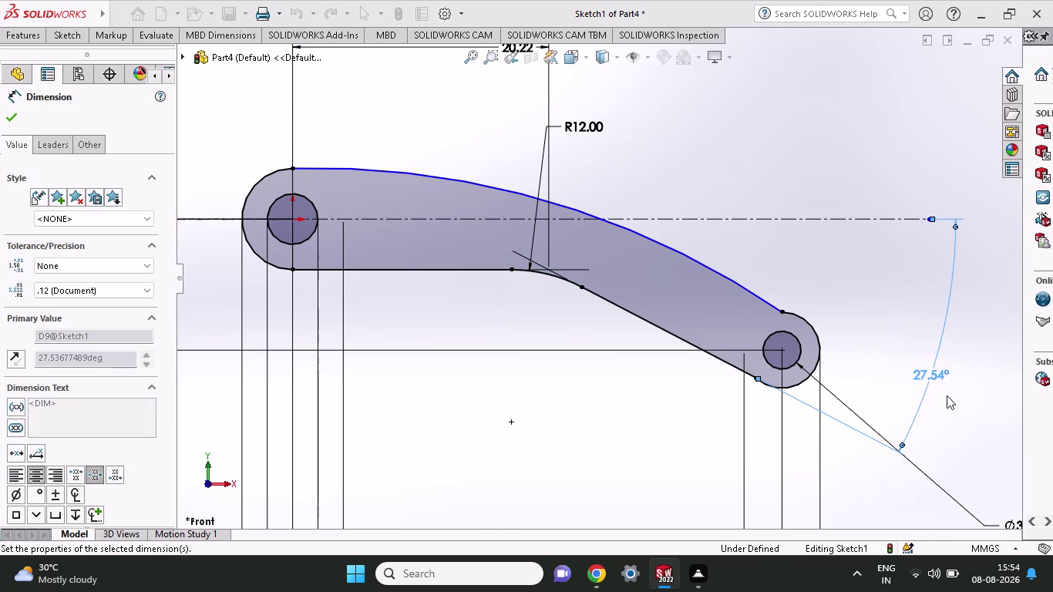
click(636, 294)
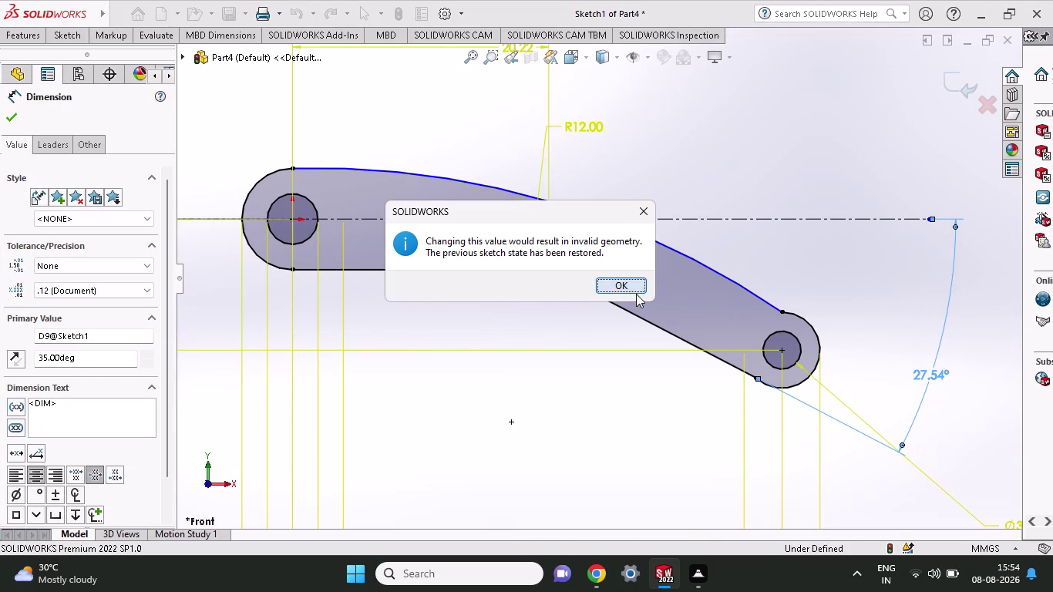
double_click(934, 378)
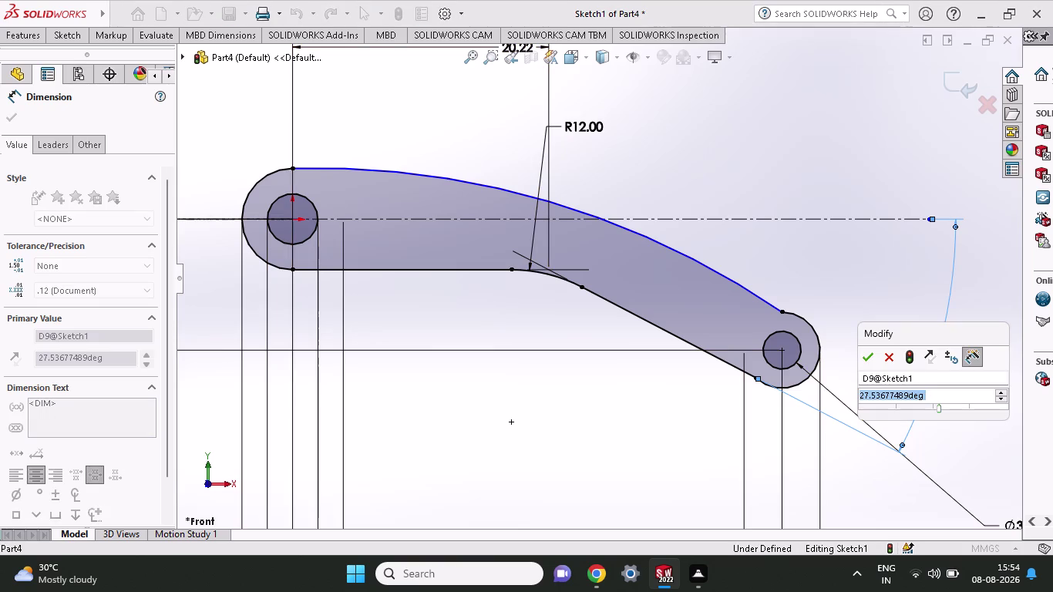
text(30)
key(Return)
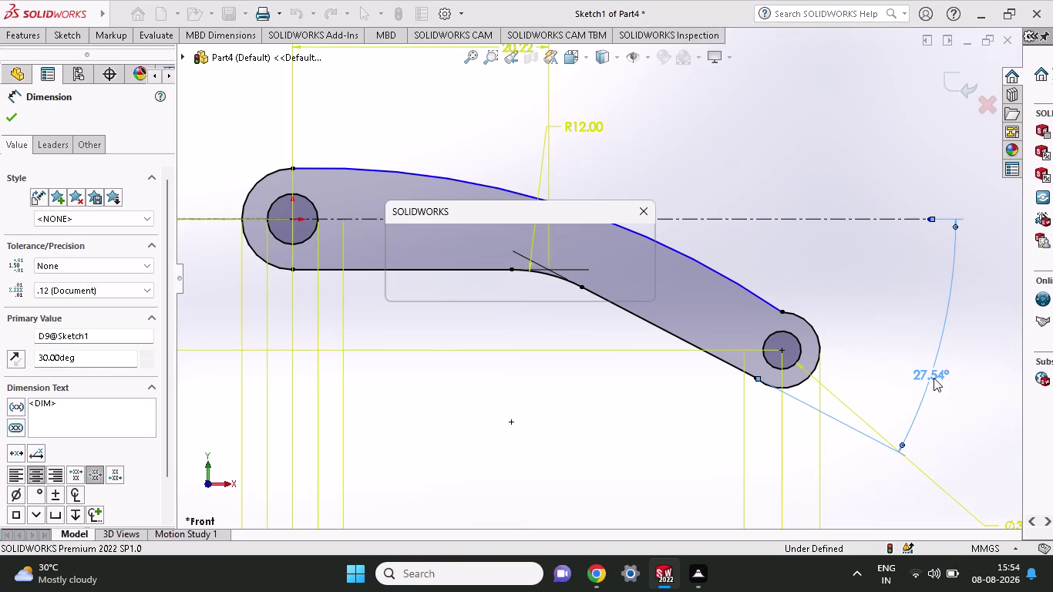
click(603, 280)
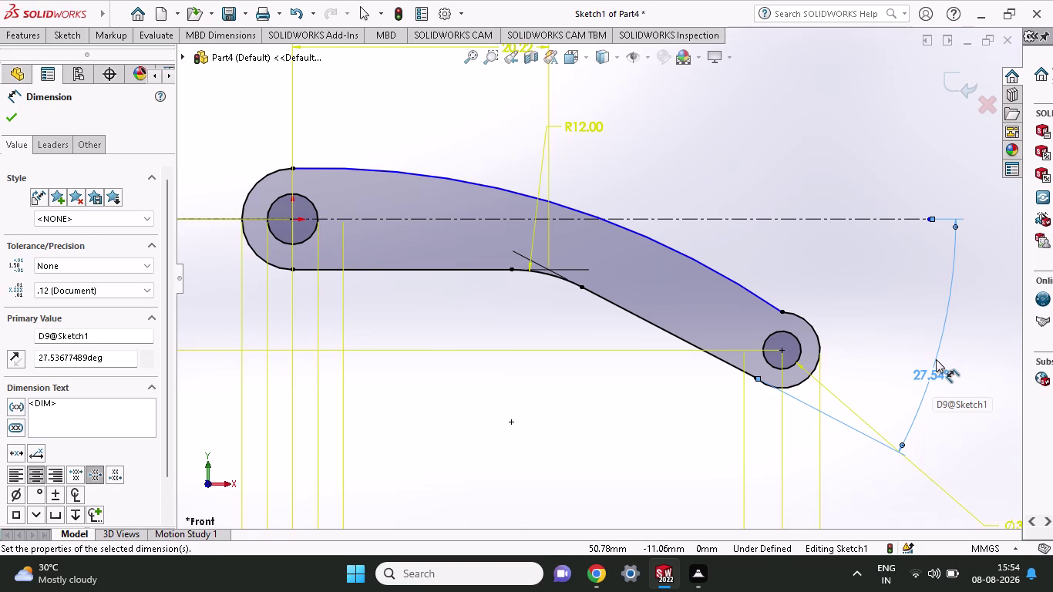
key(ctrl+z)
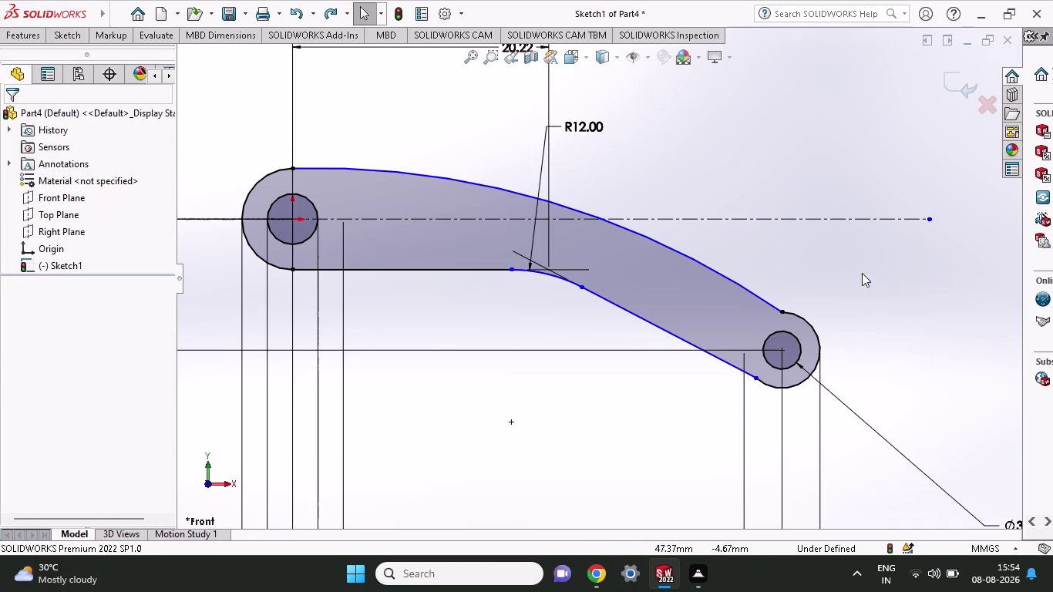
middle_drag(781, 171, 781, 233)
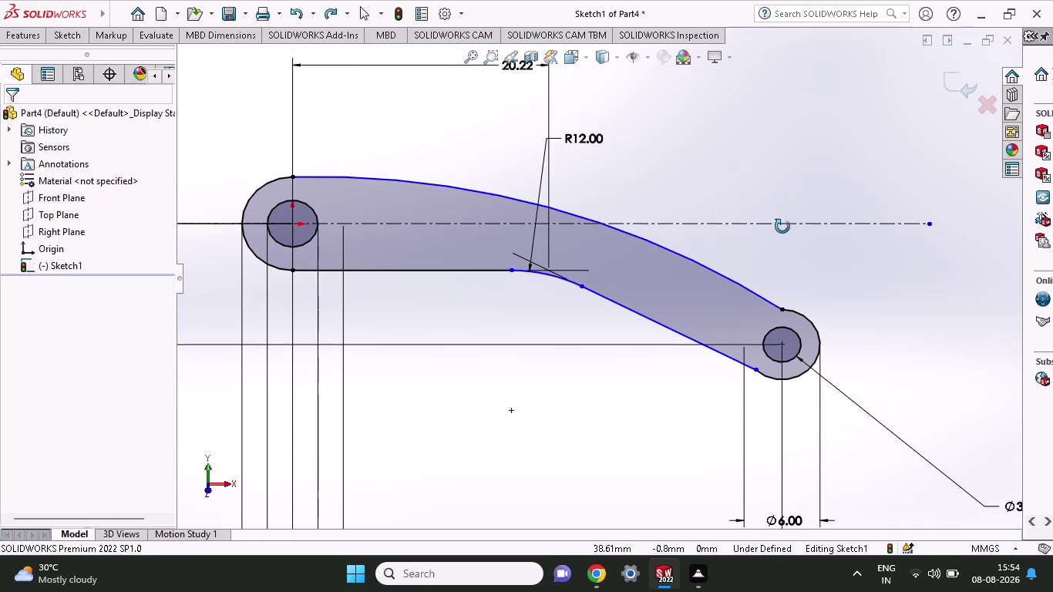
Start a Boss-Extrude of the link profile with the Mid Plane end condition.
middle_drag(782, 233, 786, 208)
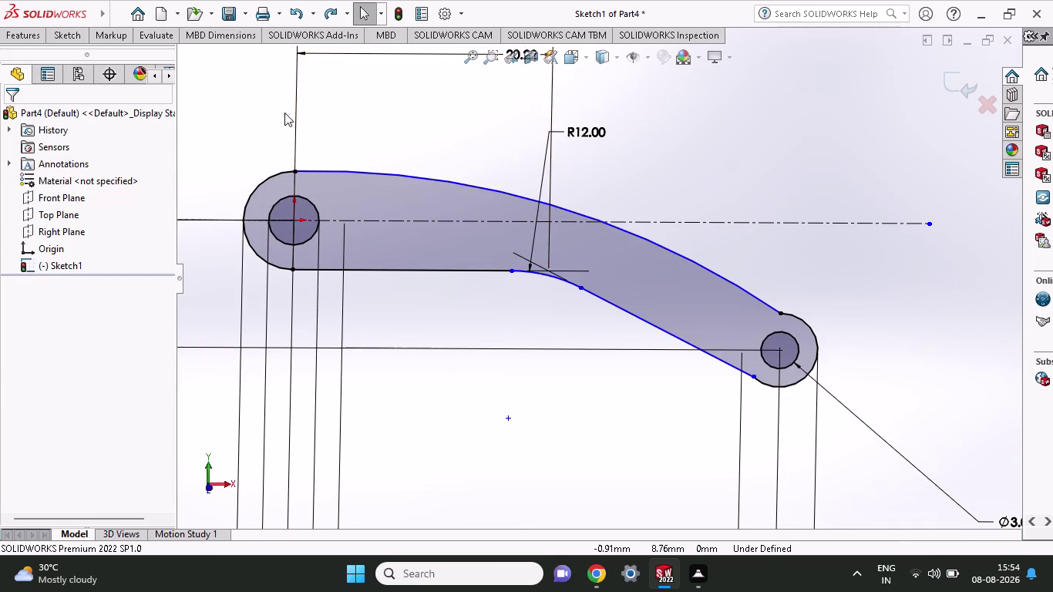
click(29, 36)
click(23, 63)
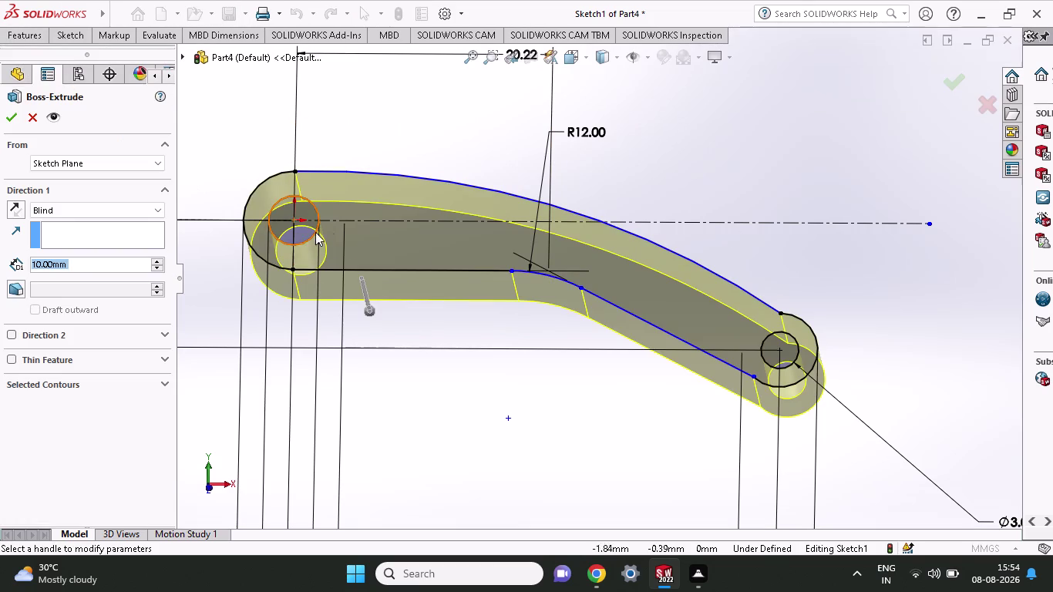
middle_drag(666, 190, 649, 360)
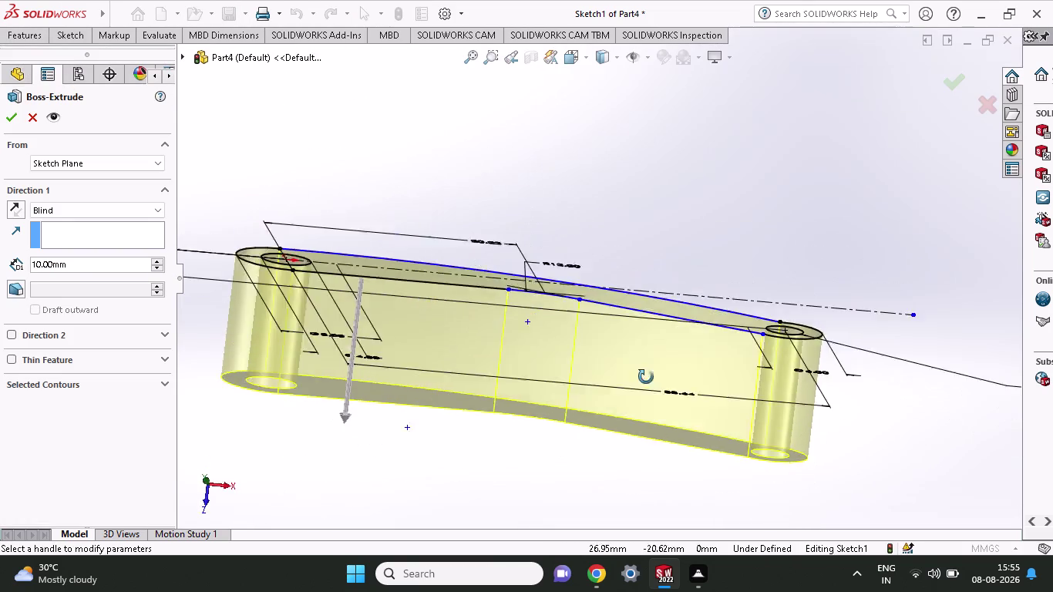
middle_drag(648, 360, 648, 310)
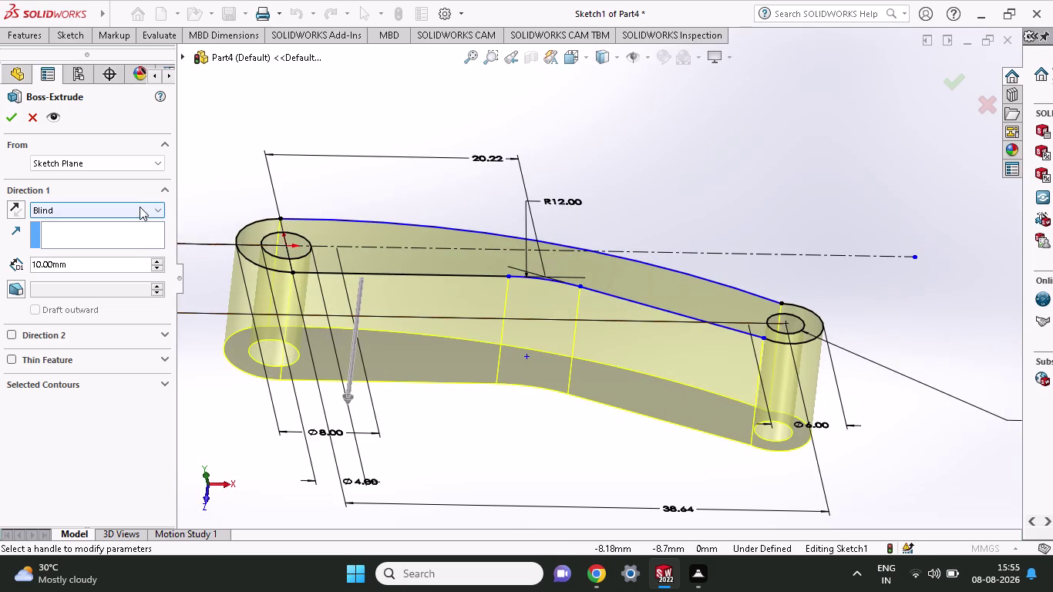
click(140, 207)
click(98, 269)
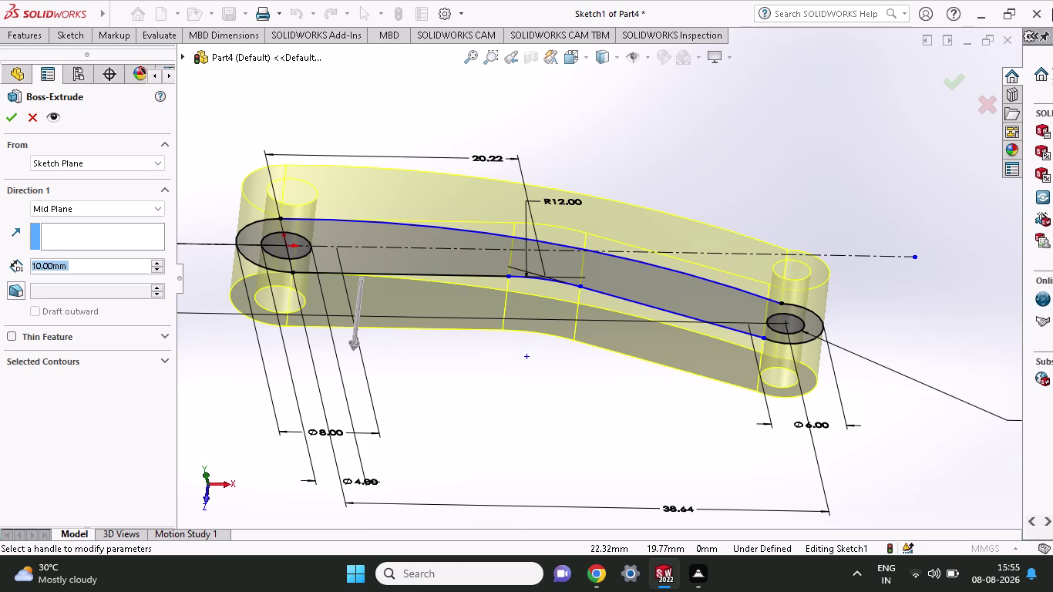
Set the extrusion depth to 30 mm and confirm Boss-Extrude1.
scroll(up, 3)
middle_drag(614, 514, 624, 340)
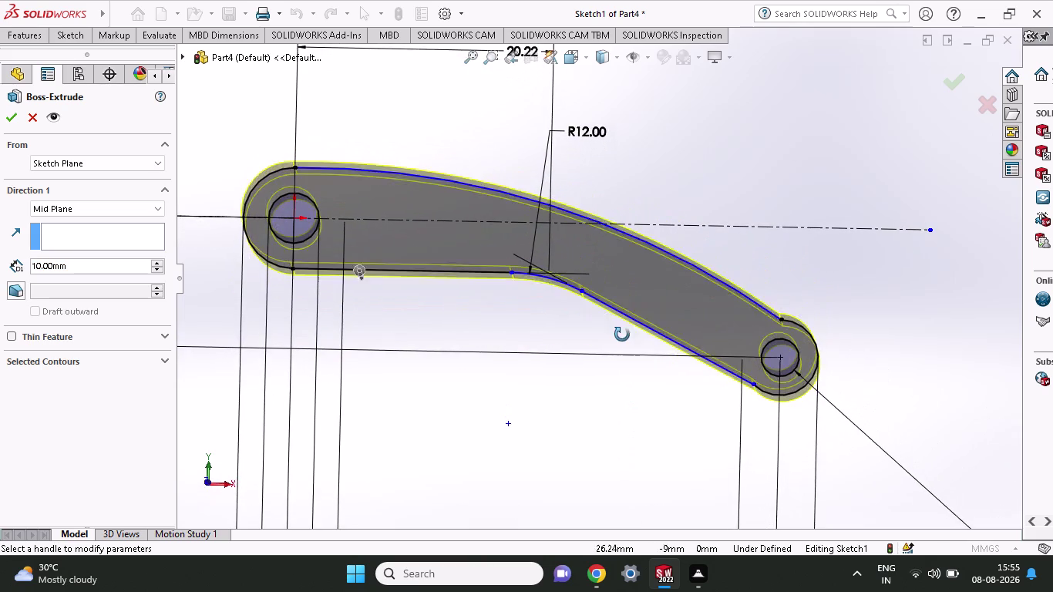
middle_drag(624, 340, 629, 377)
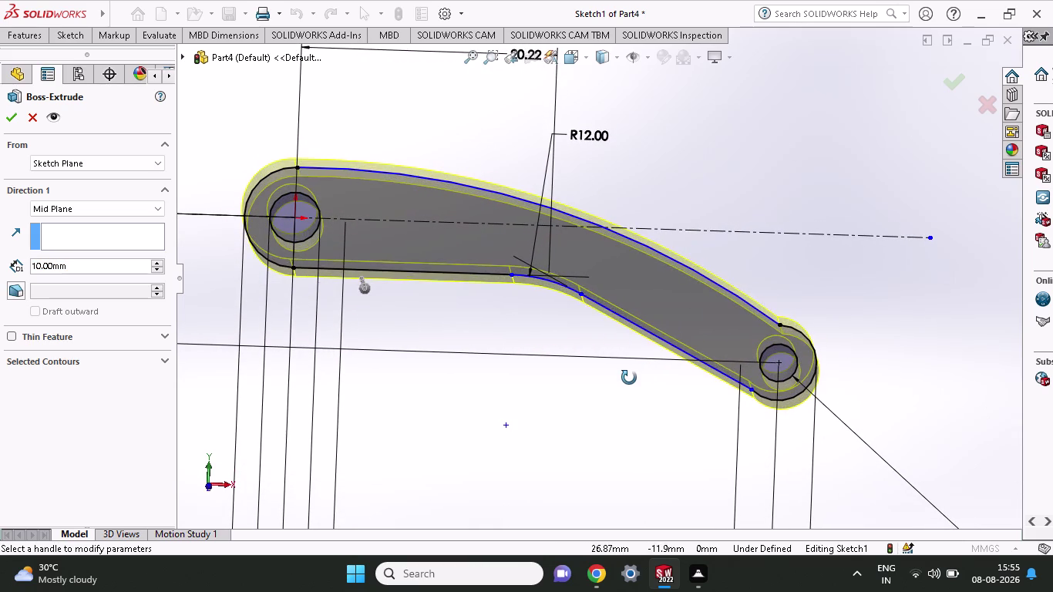
middle_drag(629, 378, 632, 339)
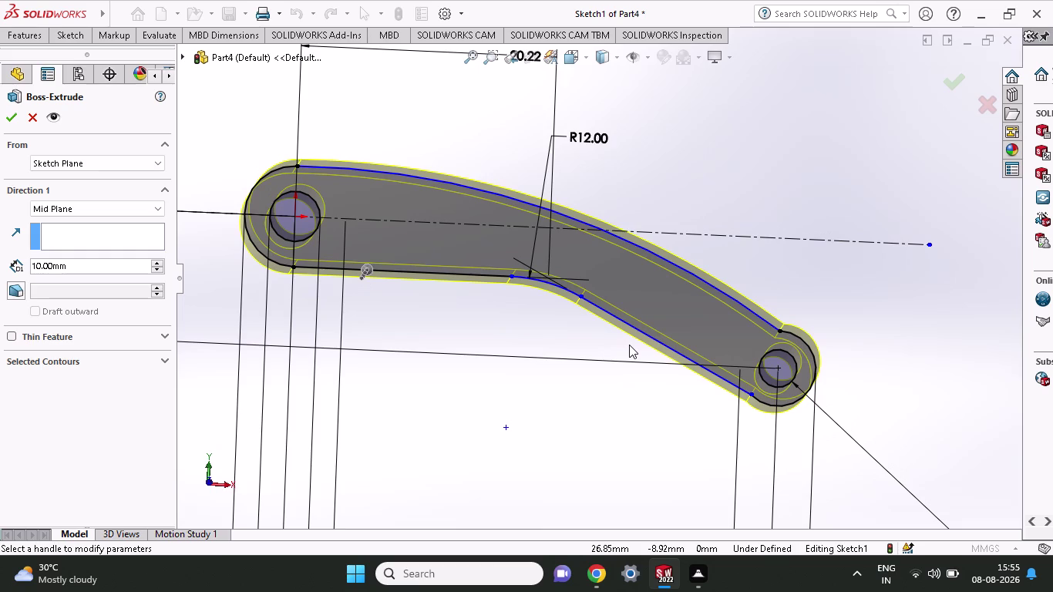
drag(108, 270, 32, 274)
drag(32, 274, 1, 277)
text(30)
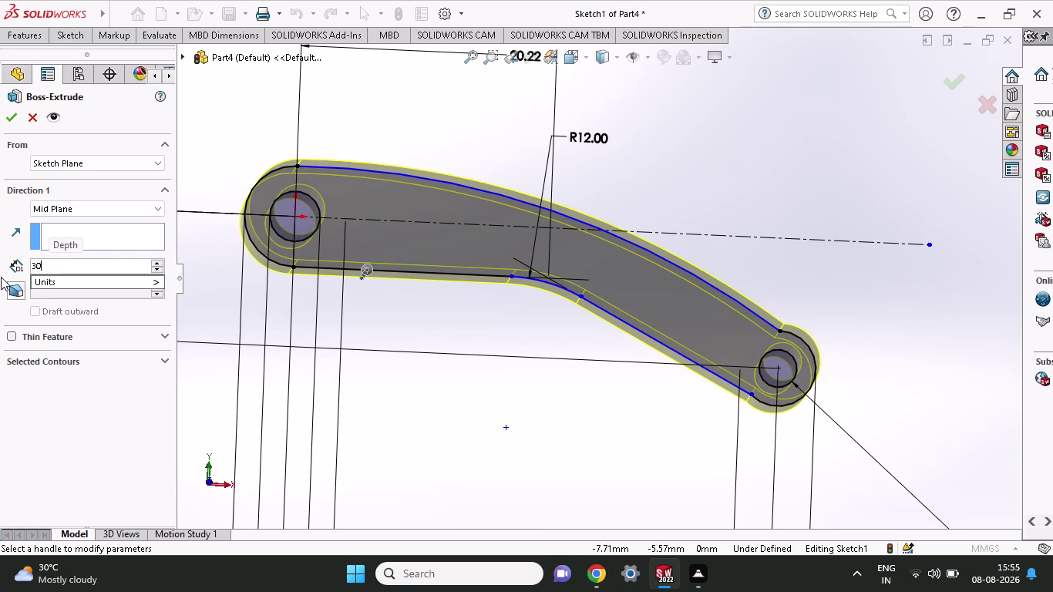
click(10, 112)
click(10, 112)
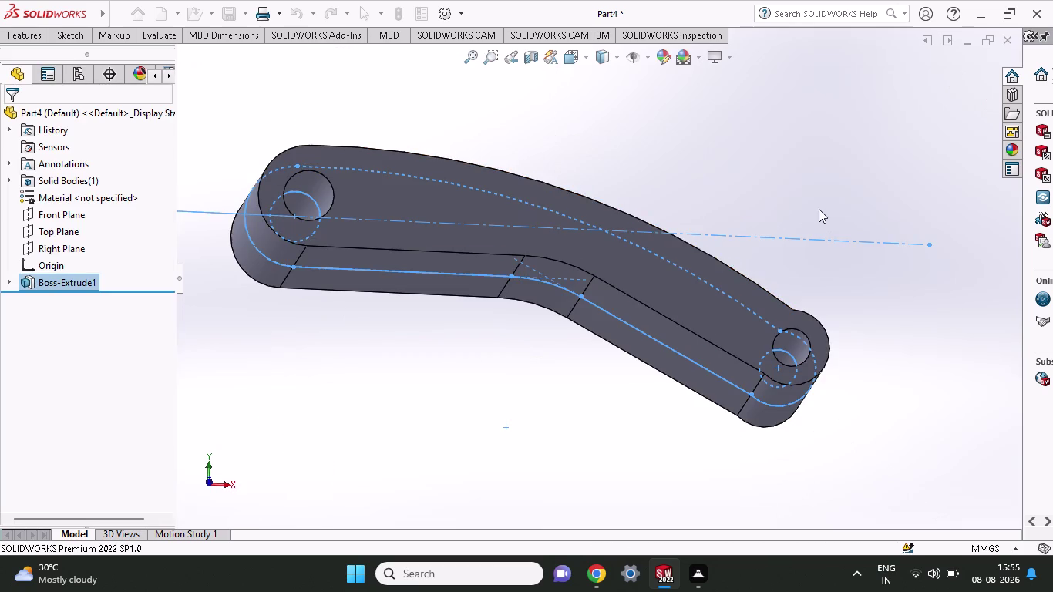
middle_drag(818, 209, 791, 286)
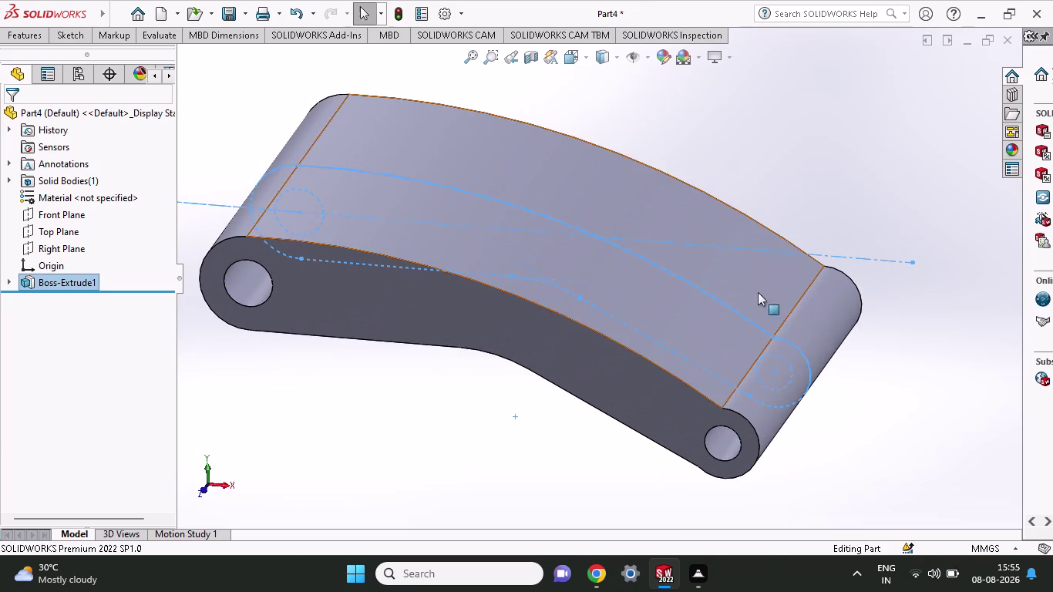
scroll(up, 3)
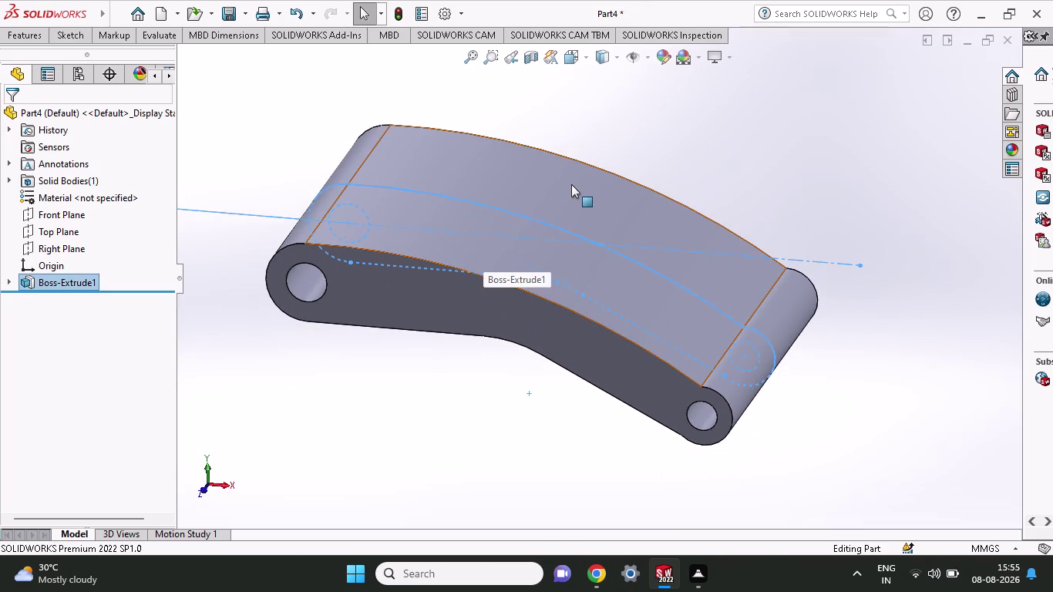
middle_drag(572, 184, 589, 109)
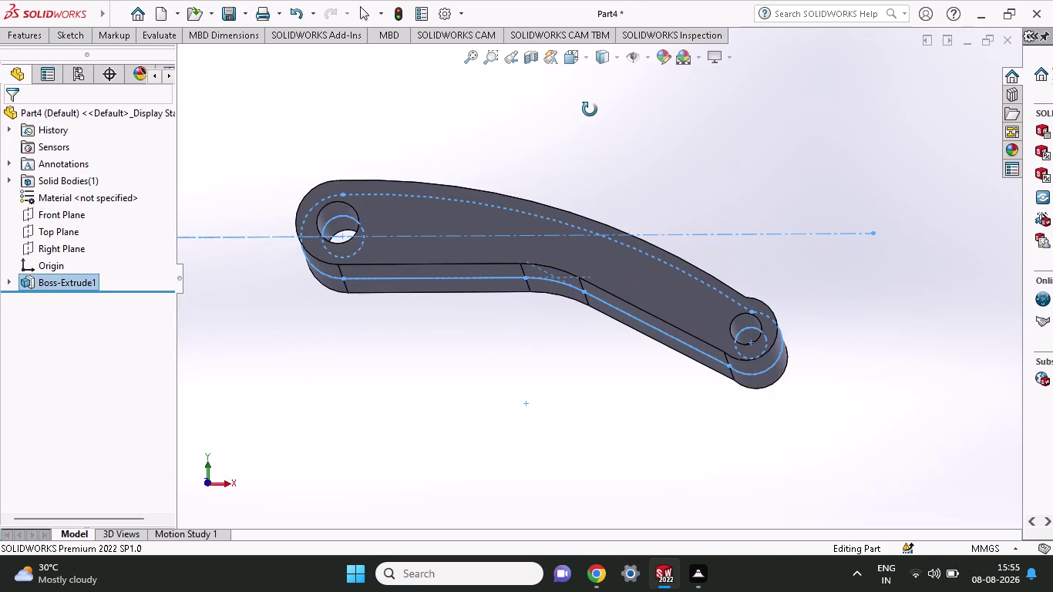
middle_drag(589, 110, 589, 115)
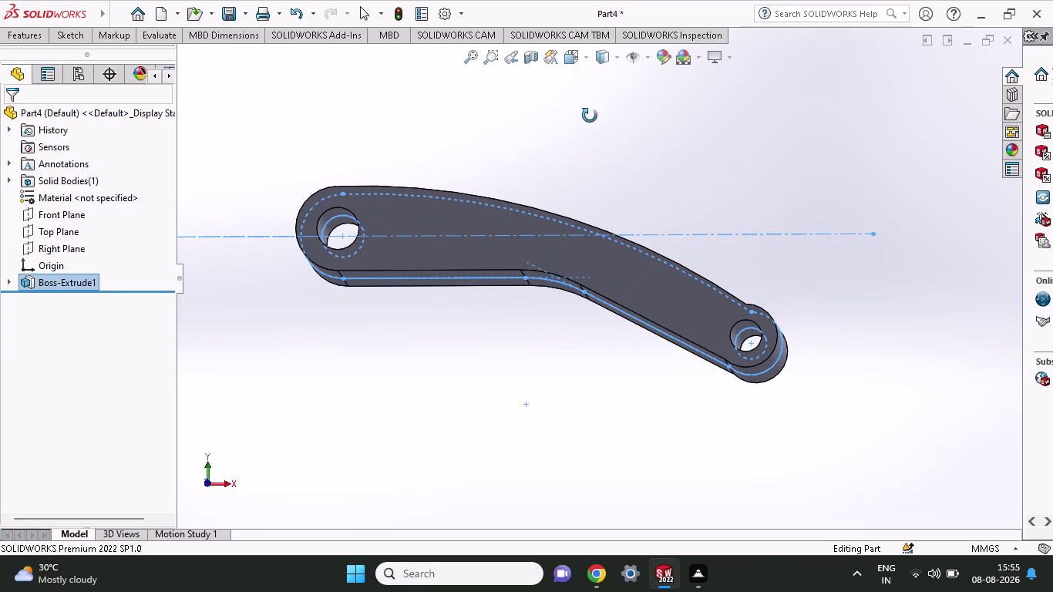
middle_drag(590, 116, 590, 138)
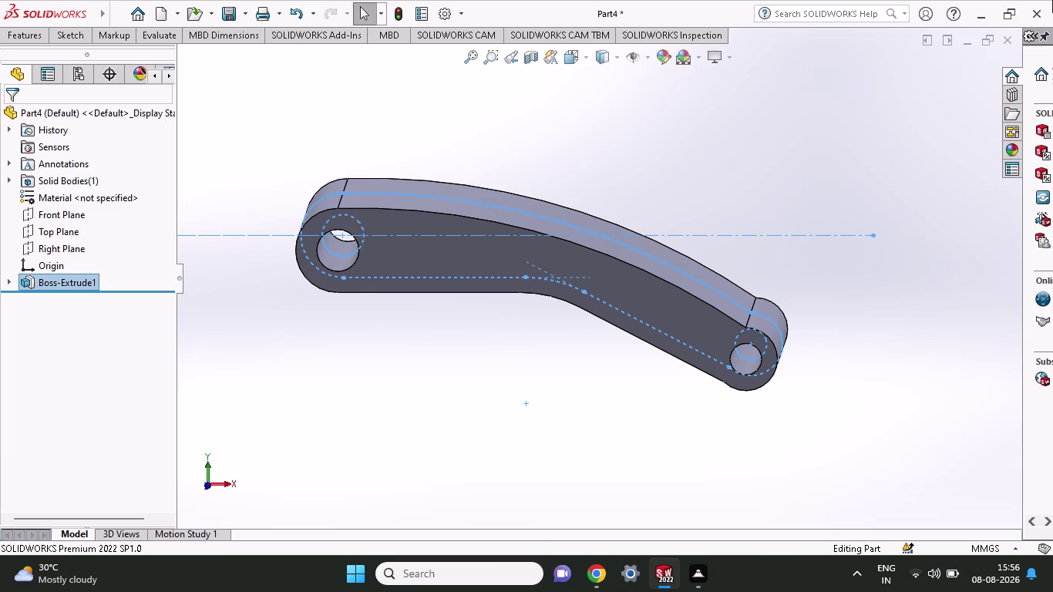
Undo Boss-Extrude1 and the earlier edits to the arm outline.
key(ctrl+z)
key(ctrl+z)
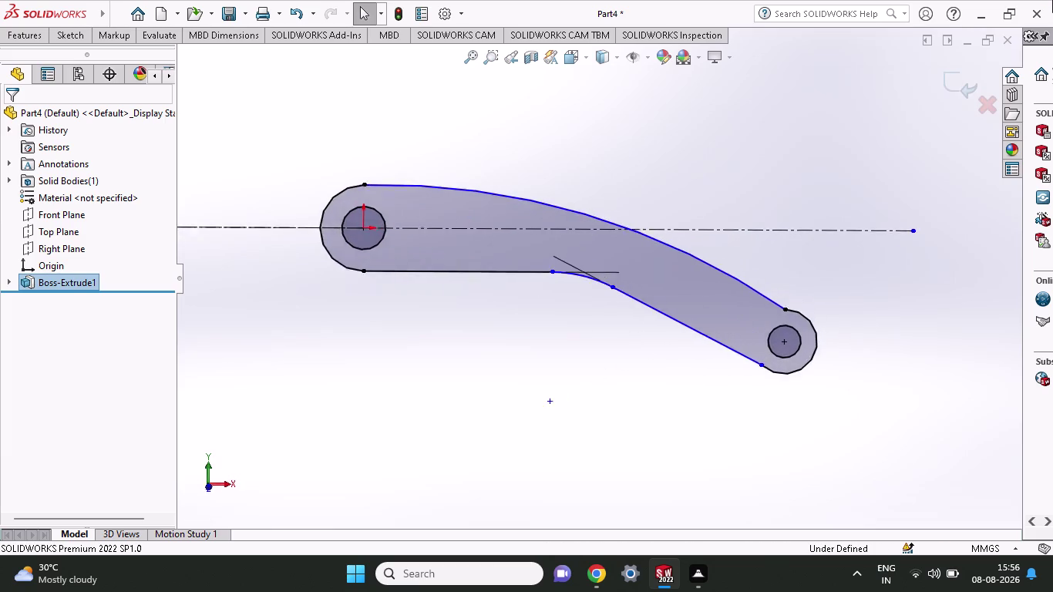
key(ctrl+z)
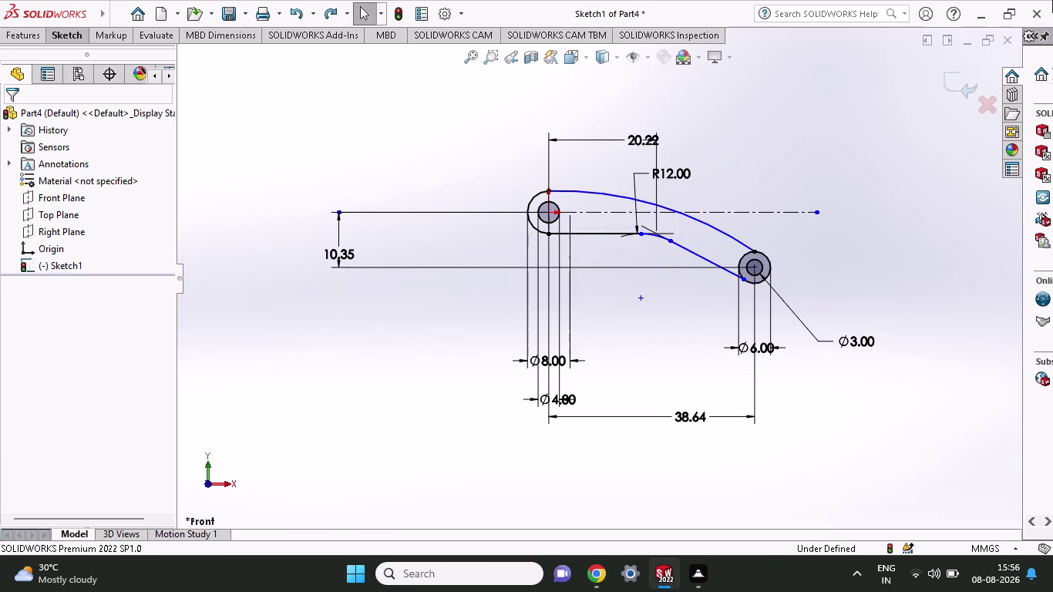
key(ctrl+z)
key(ctrl+z)
key(ctrl+z)
key(ctrl+z)
key(ctrl+z)
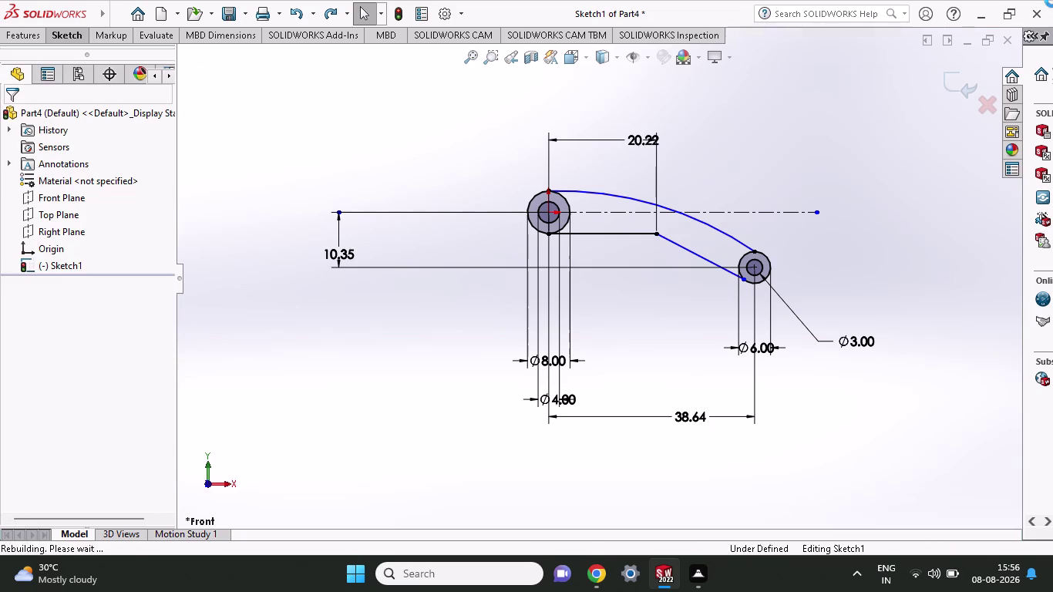
Undo the straight outline edges and remaining arc, leaving only the end circles.
key(ctrl+z)
key(ctrl+z)
key(ctrl+z)
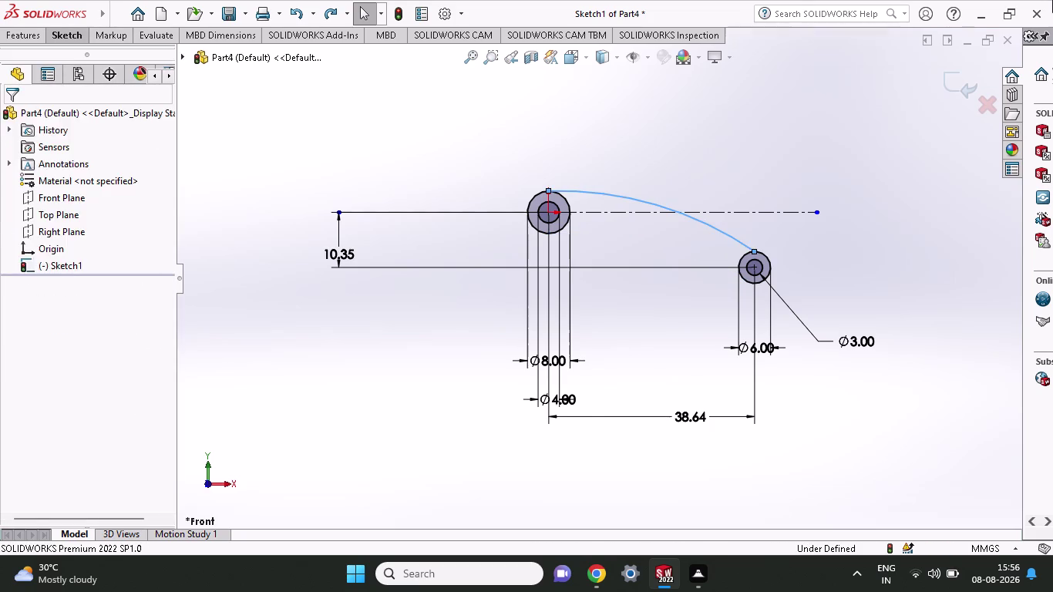
key(ctrl+z)
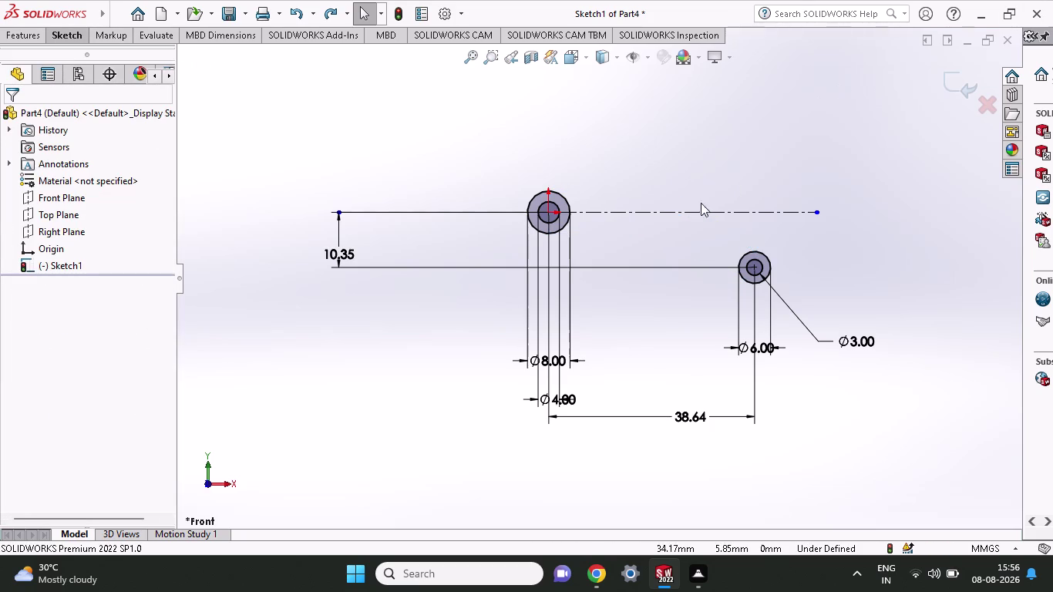
click(61, 37)
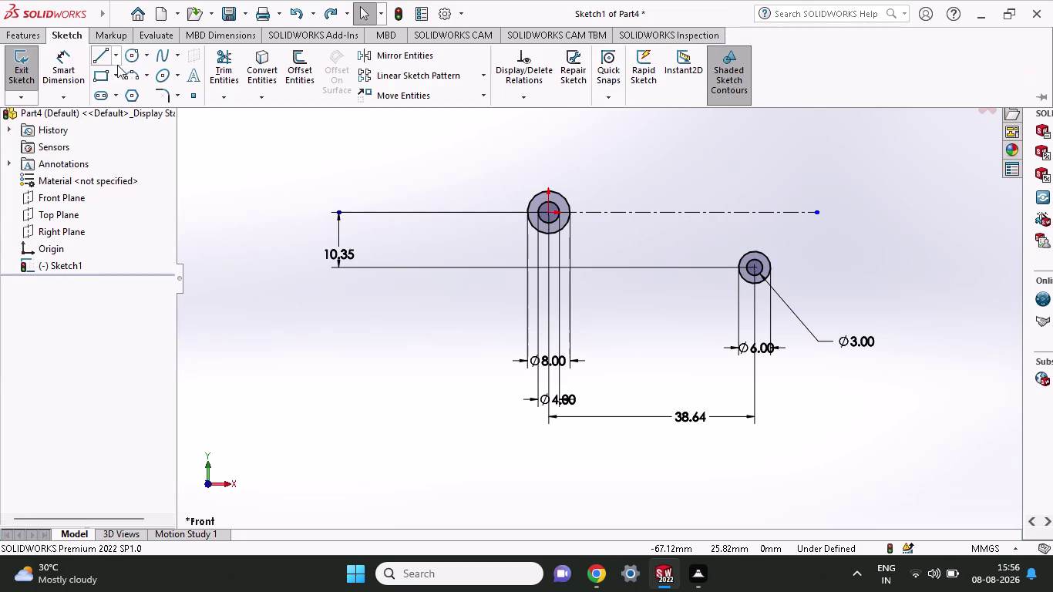
Draw a 3-point arc from the top of the large circle to the small circle.
click(125, 73)
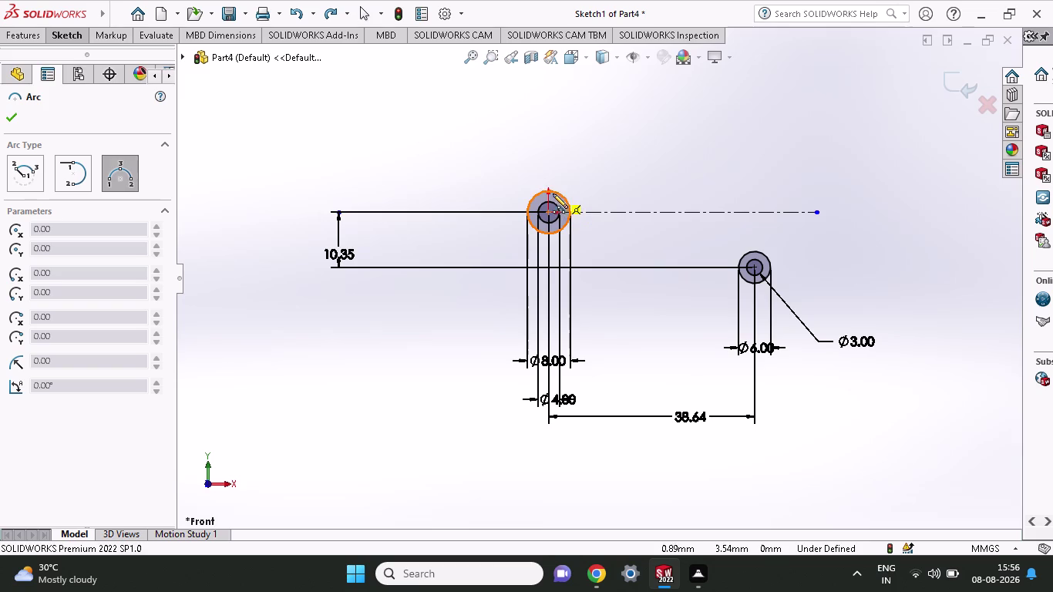
click(549, 190)
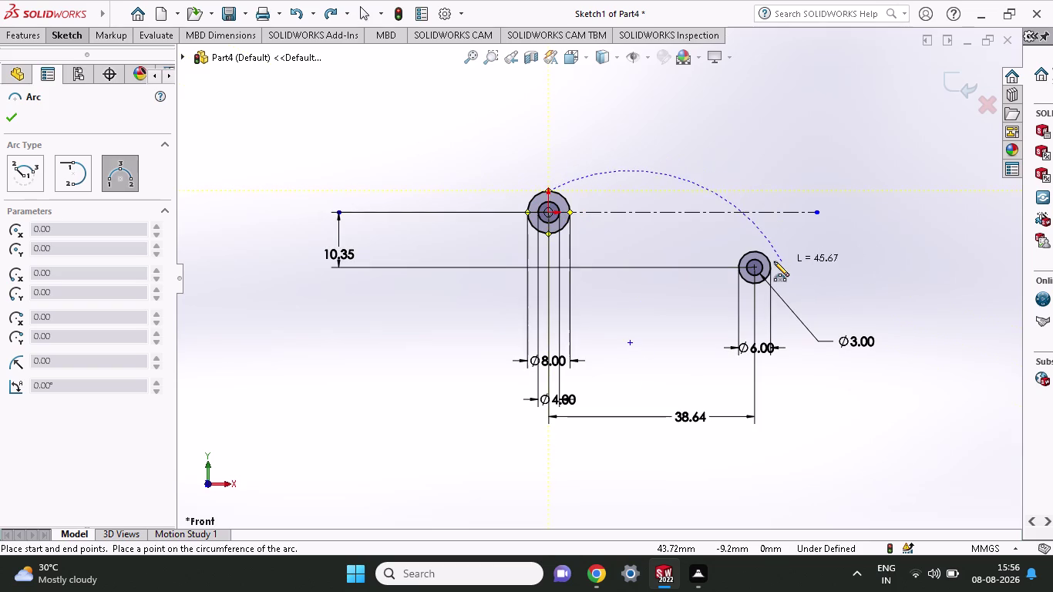
click(774, 262)
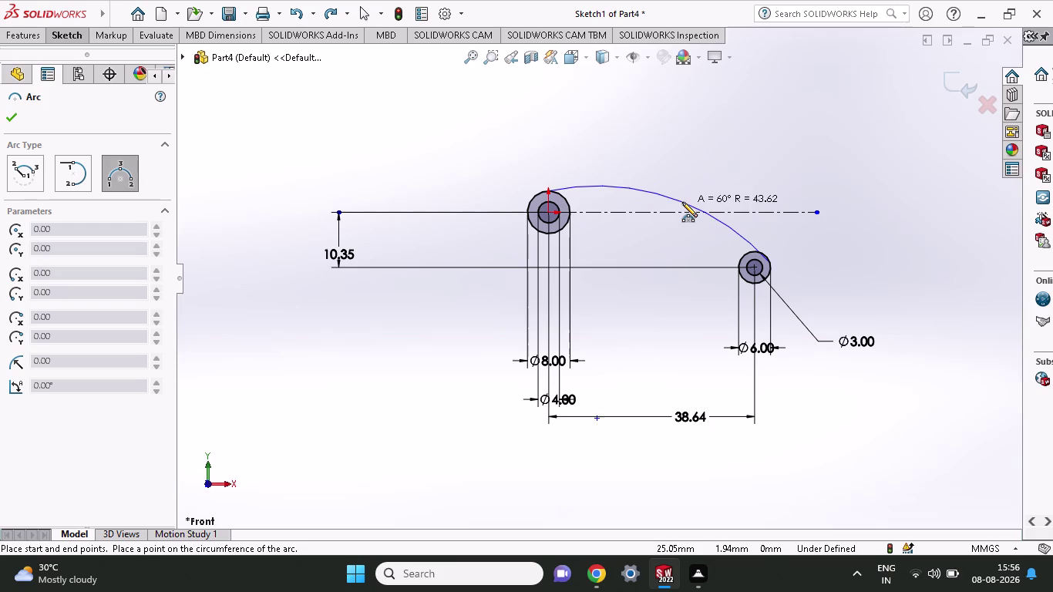
click(682, 202)
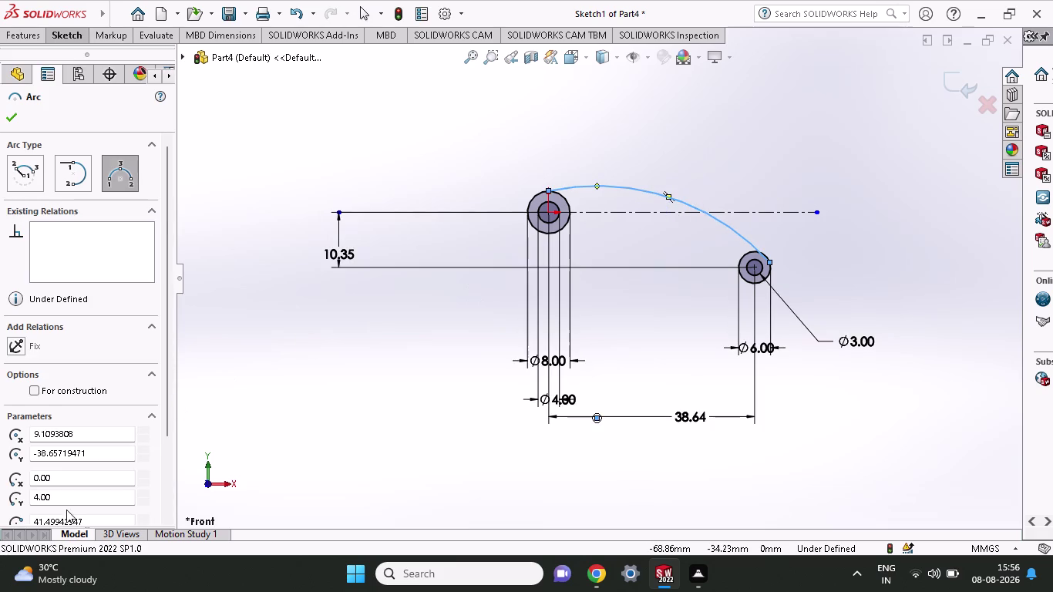
Set the new arc's radius to 65 mm and finish the arc.
scroll(down, 3)
drag(93, 458, 0, 481)
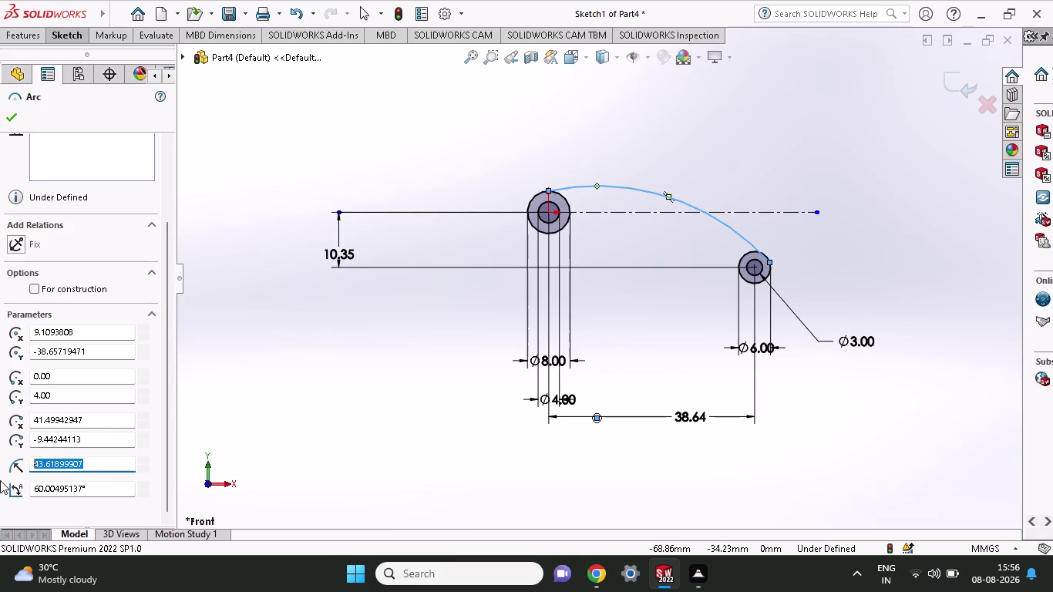
text(65)
key(Return)
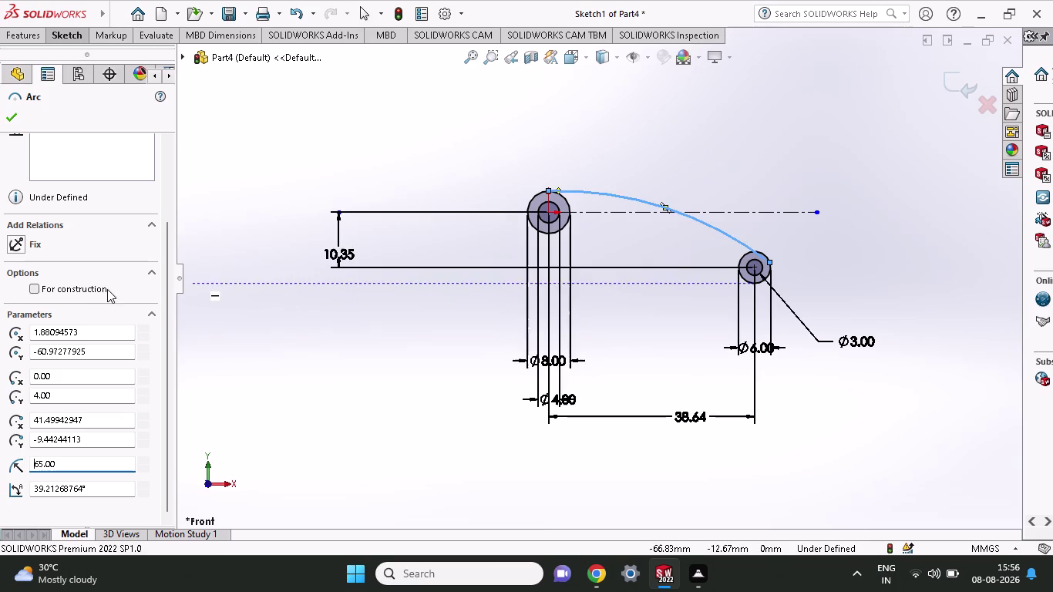
click(18, 123)
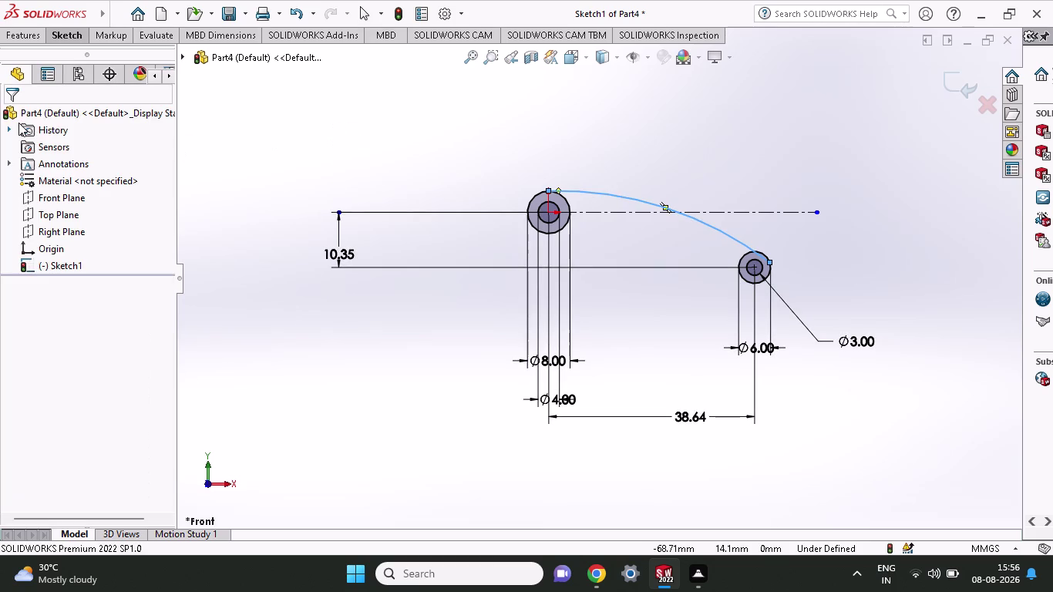
scroll(down, 3)
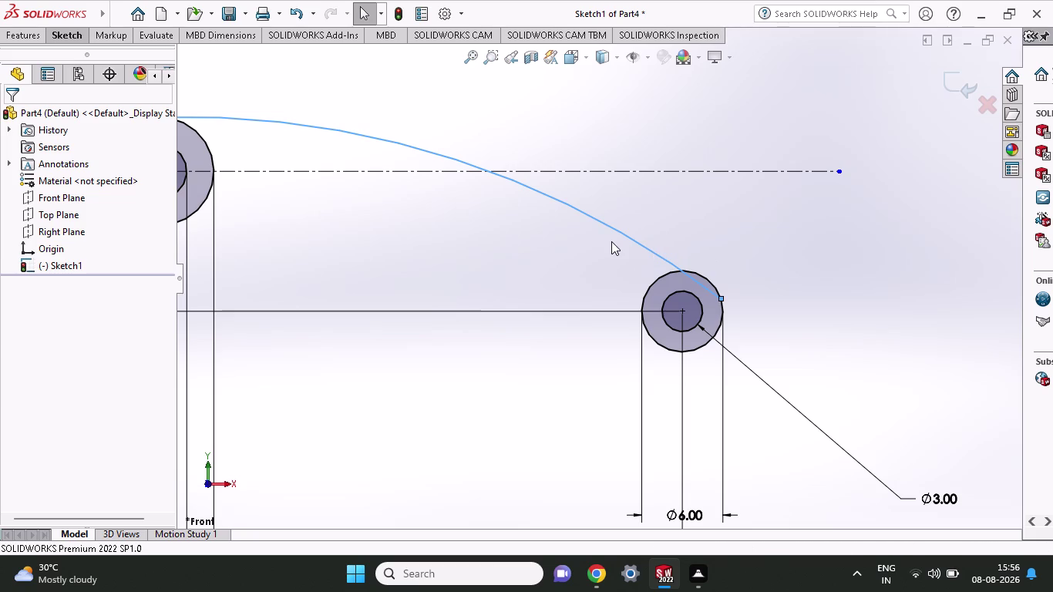
click(66, 39)
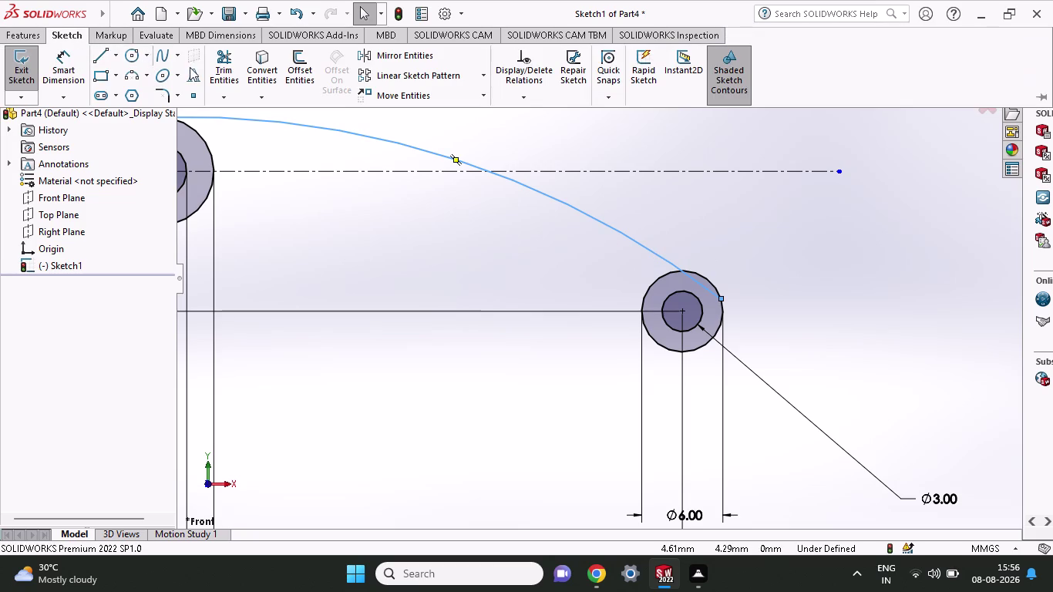
click(237, 64)
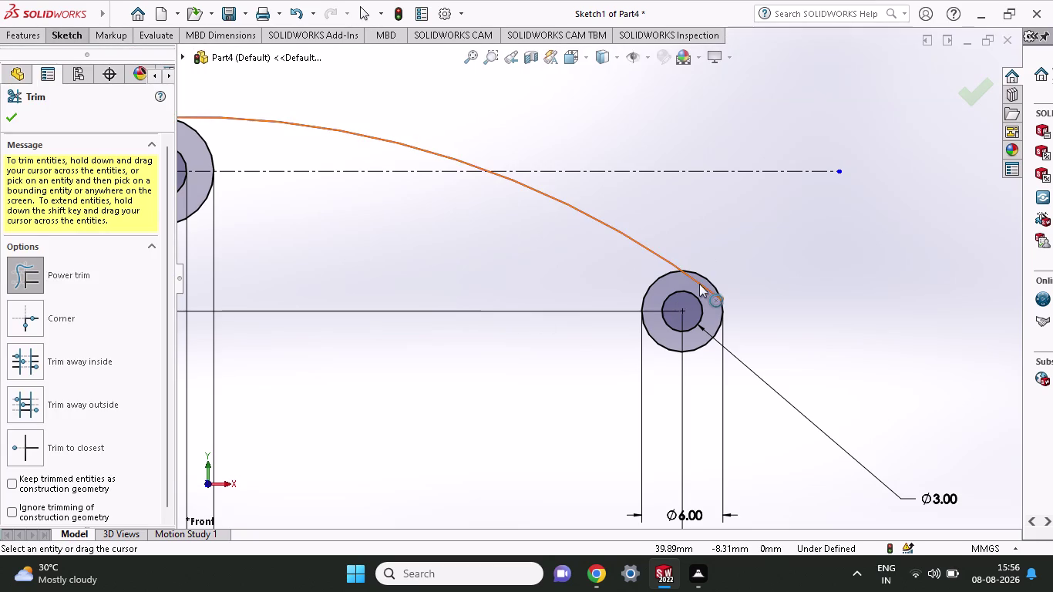
Power-trim the 65 mm arc's tip where it overlaps the small end circle.
scroll(down, 3)
drag(604, 304, 557, 343)
scroll(up, 3)
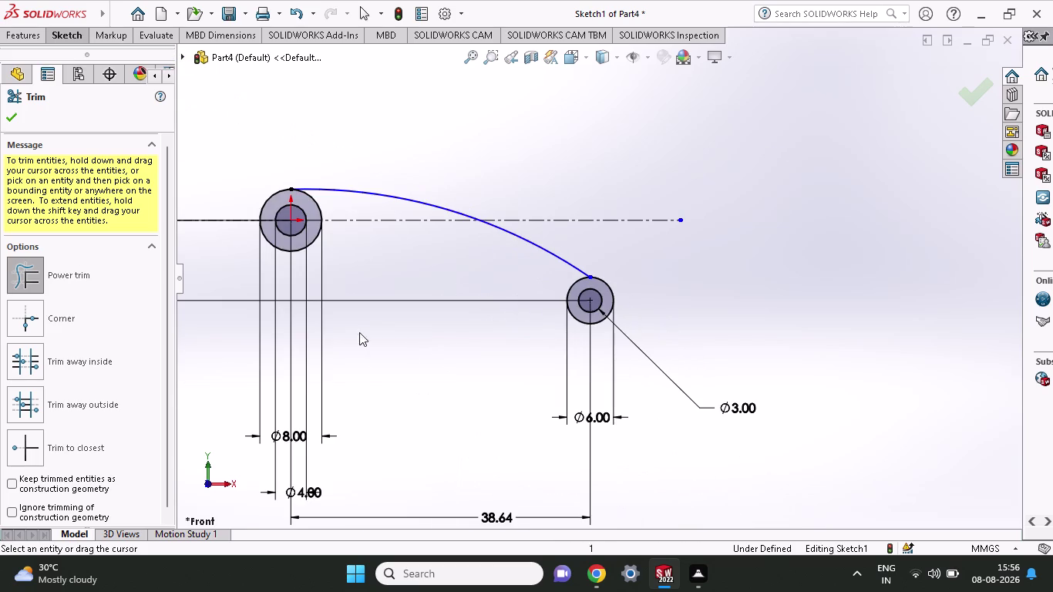
scroll(up, 3)
click(44, 34)
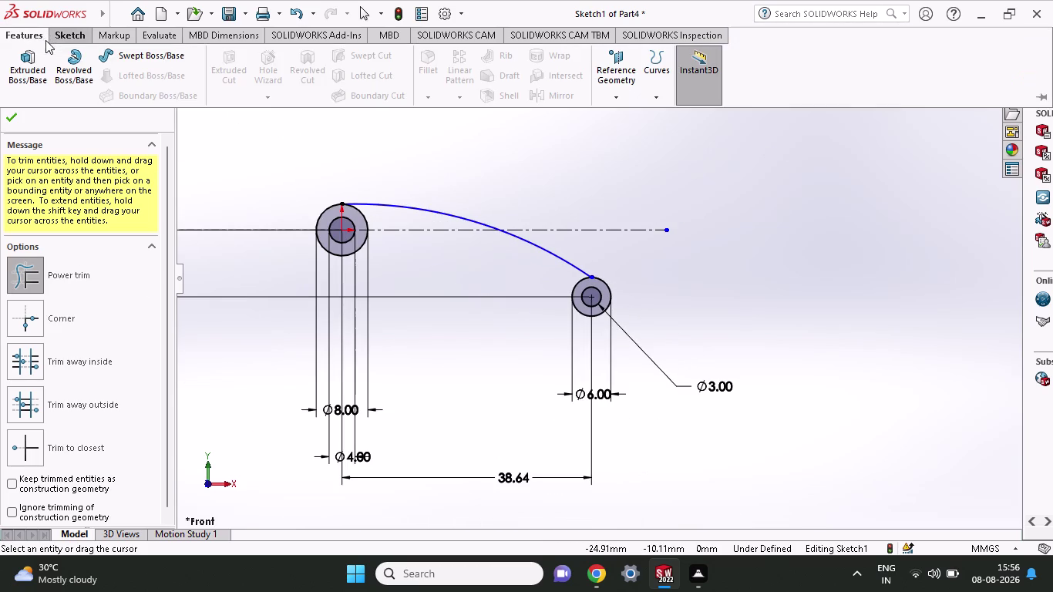
click(74, 28)
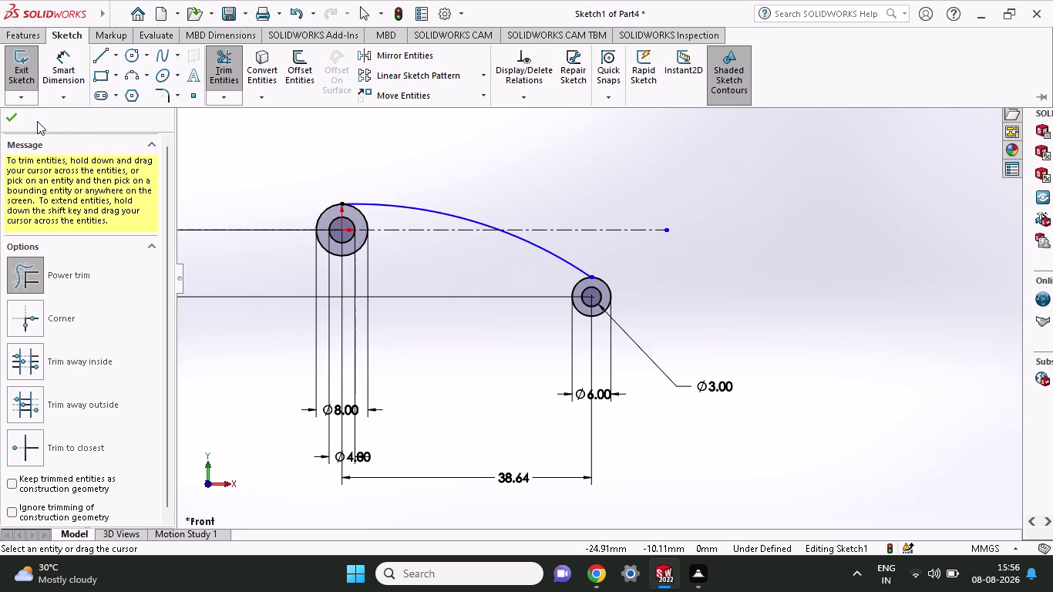
click(96, 47)
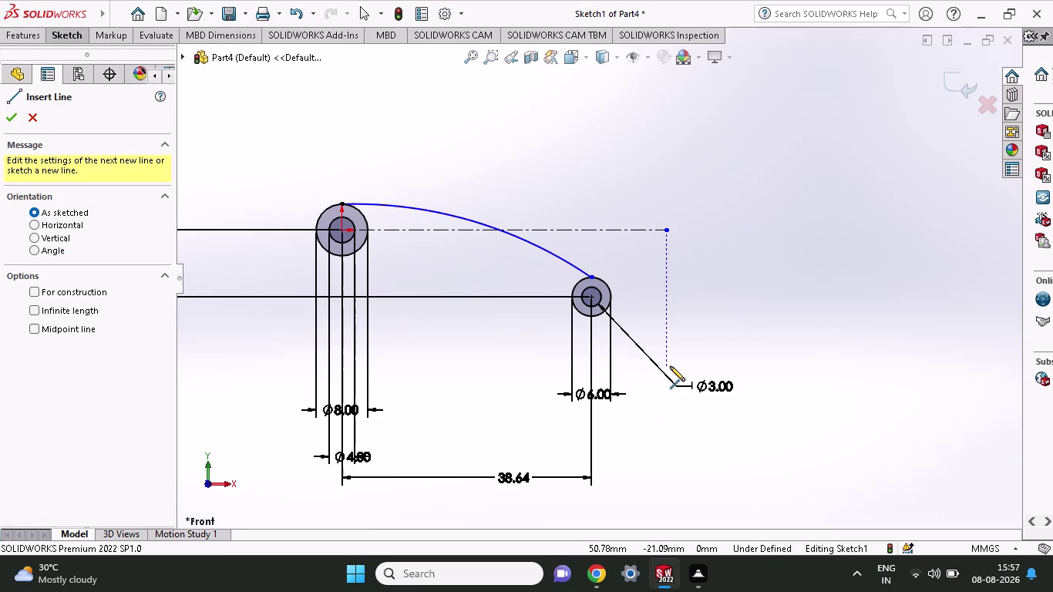
Sketch a short horizontal line below the large circle joined to a slanted line past the small circle.
click(592, 315)
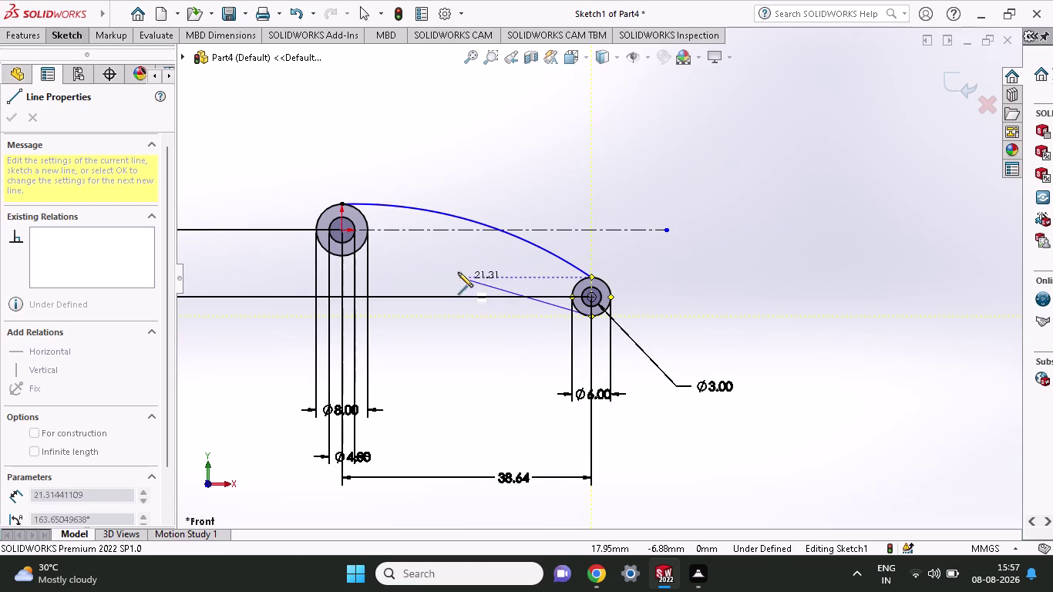
key(Escape)
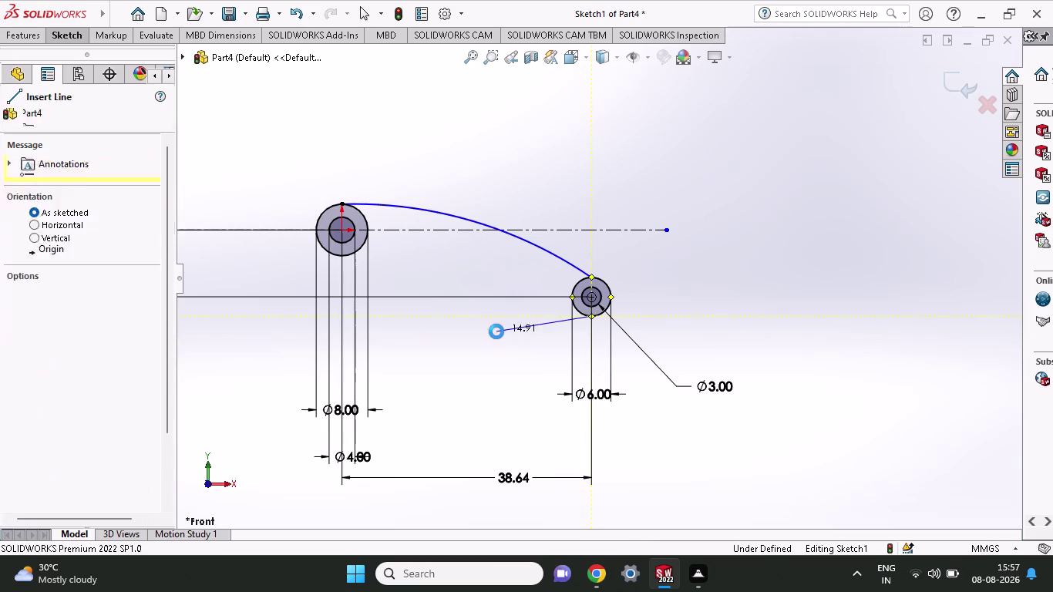
click(86, 41)
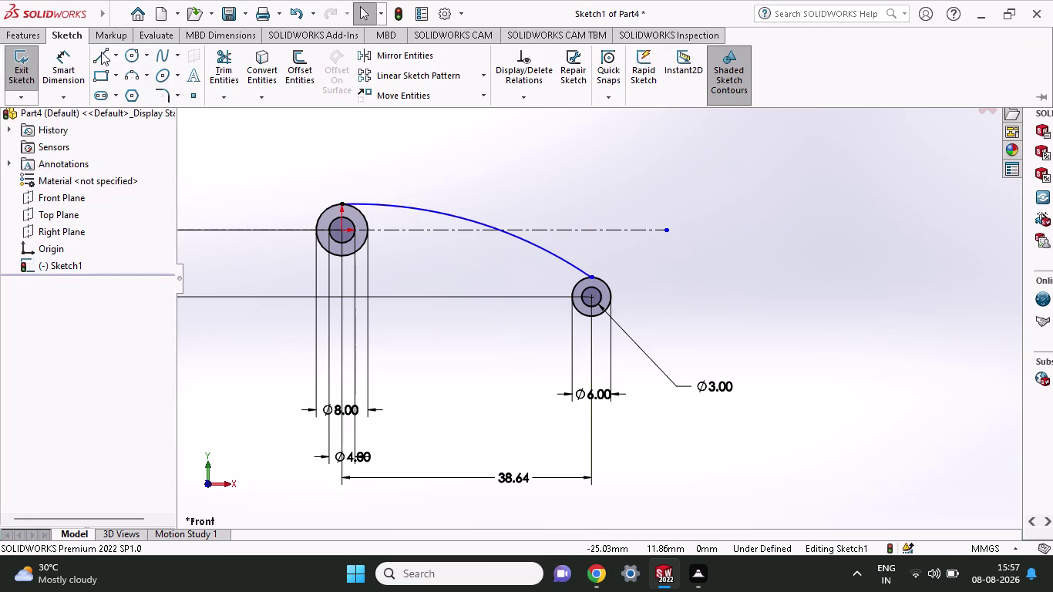
click(102, 53)
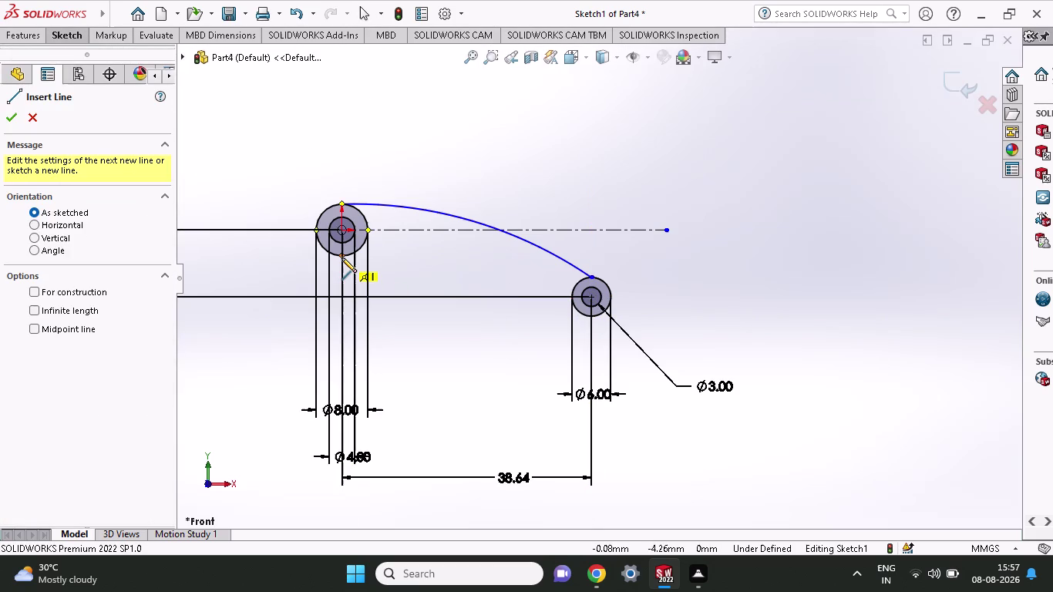
click(341, 258)
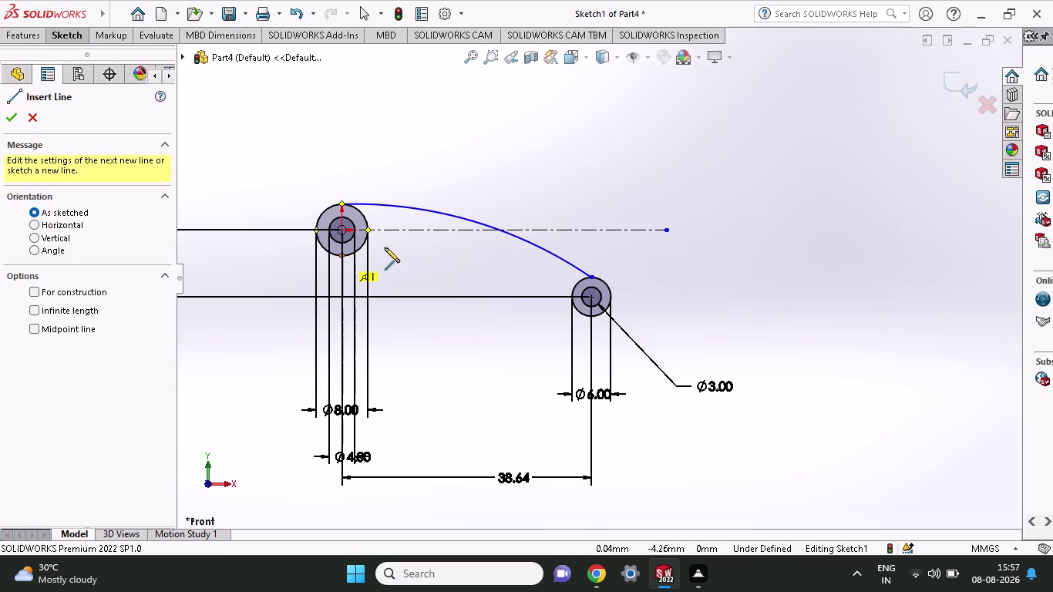
click(449, 258)
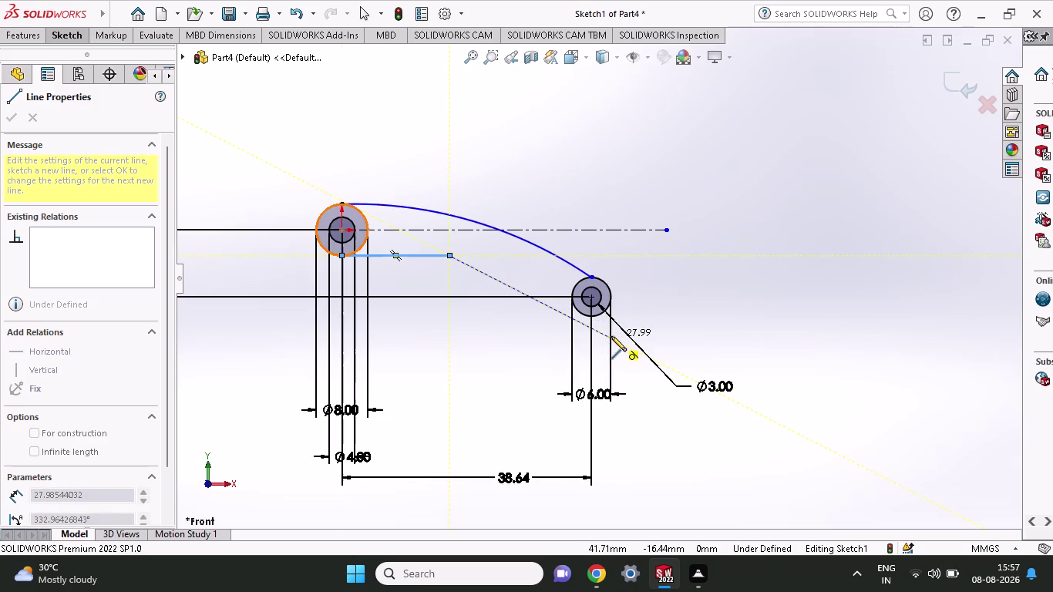
click(615, 337)
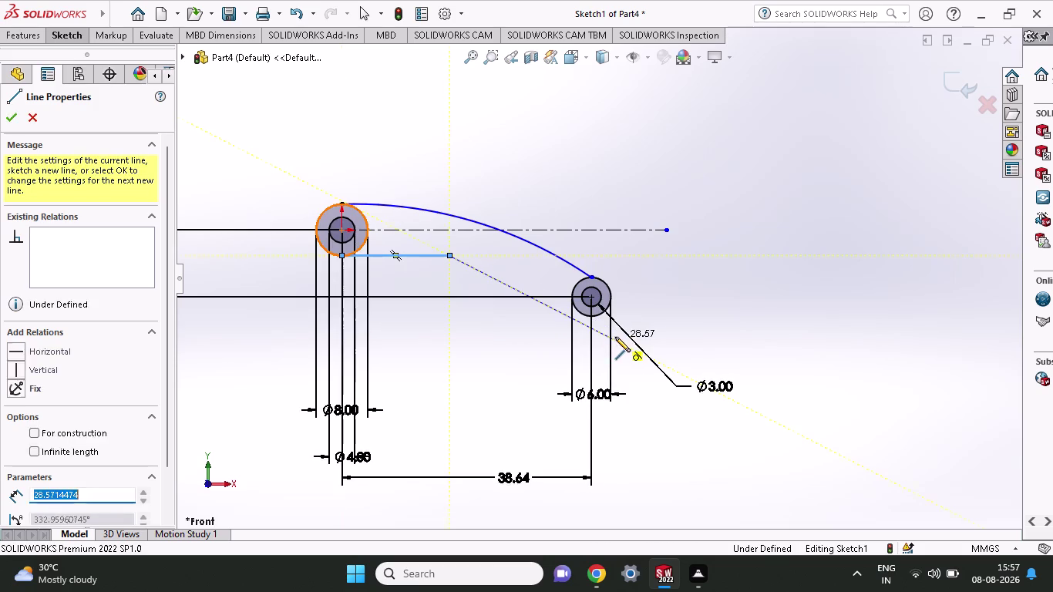
key(Escape)
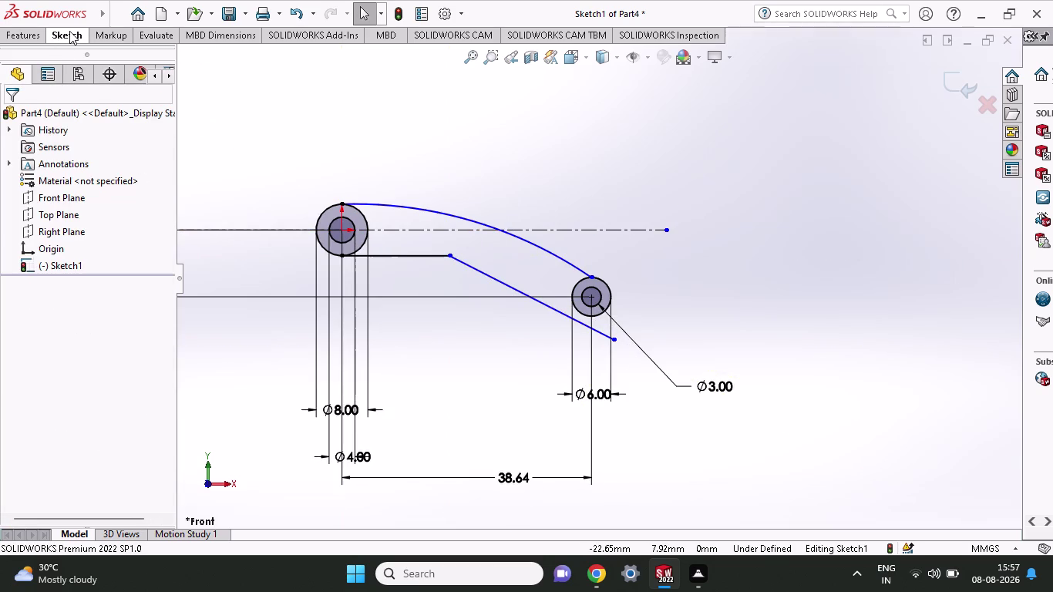
click(69, 31)
click(71, 70)
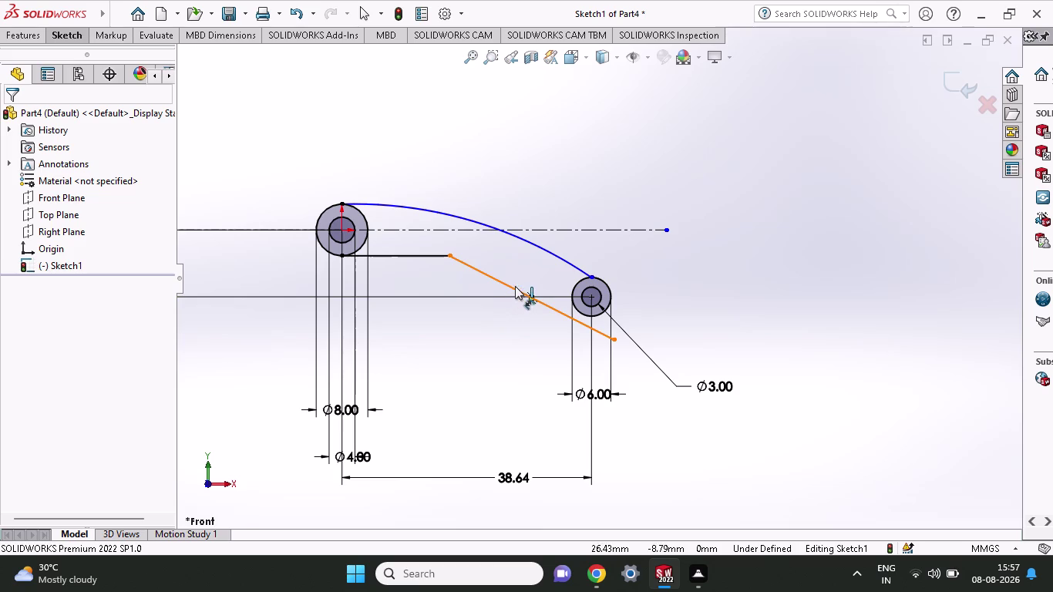
click(339, 254)
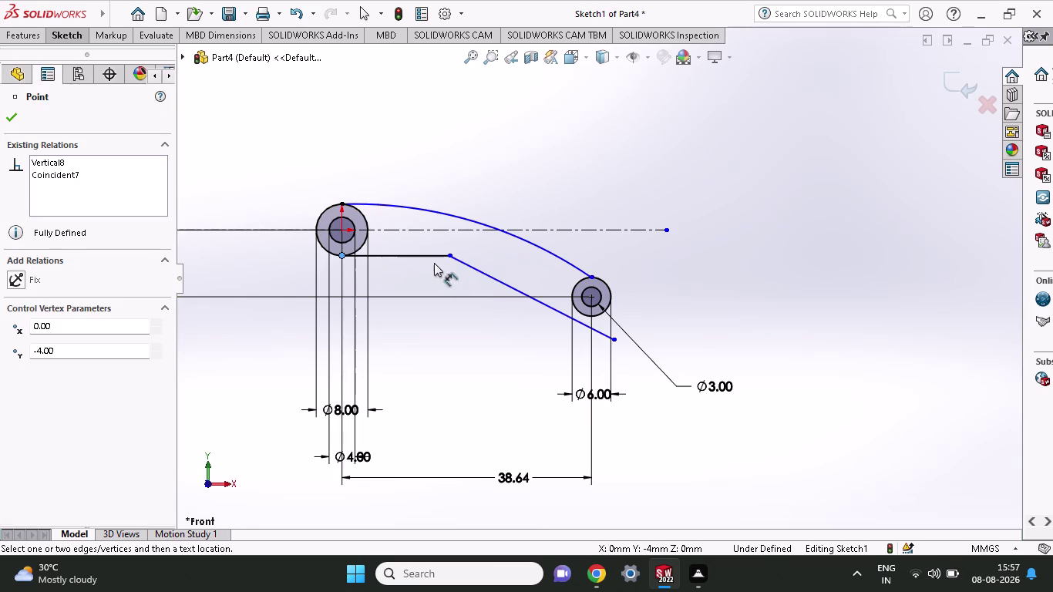
Dimension the short horizontal line to 19.32 mm.
click(447, 257)
click(454, 143)
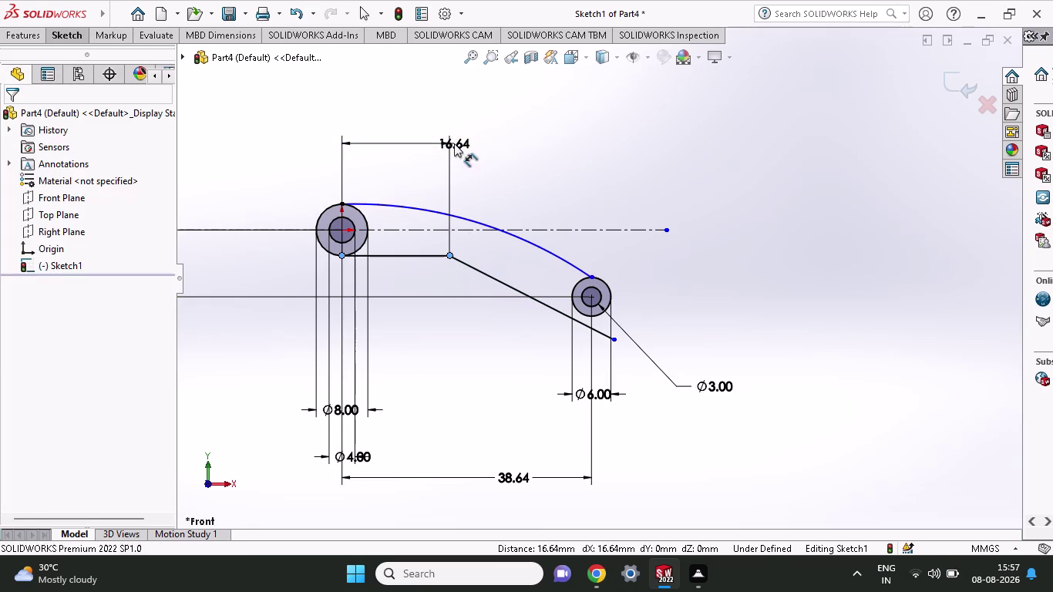
text(1)
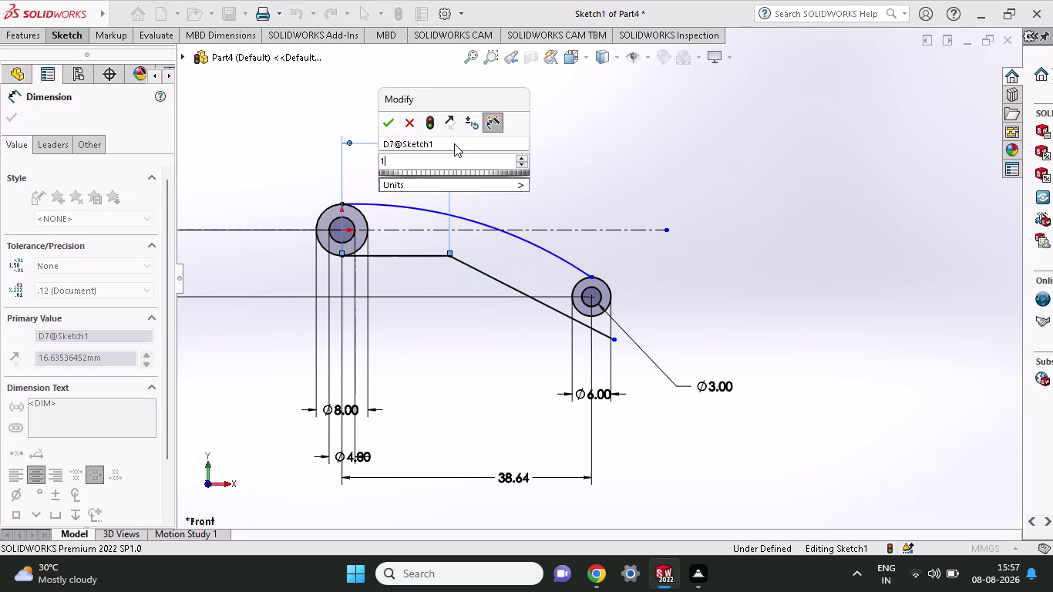
text(9)
text(.32)
key(Return)
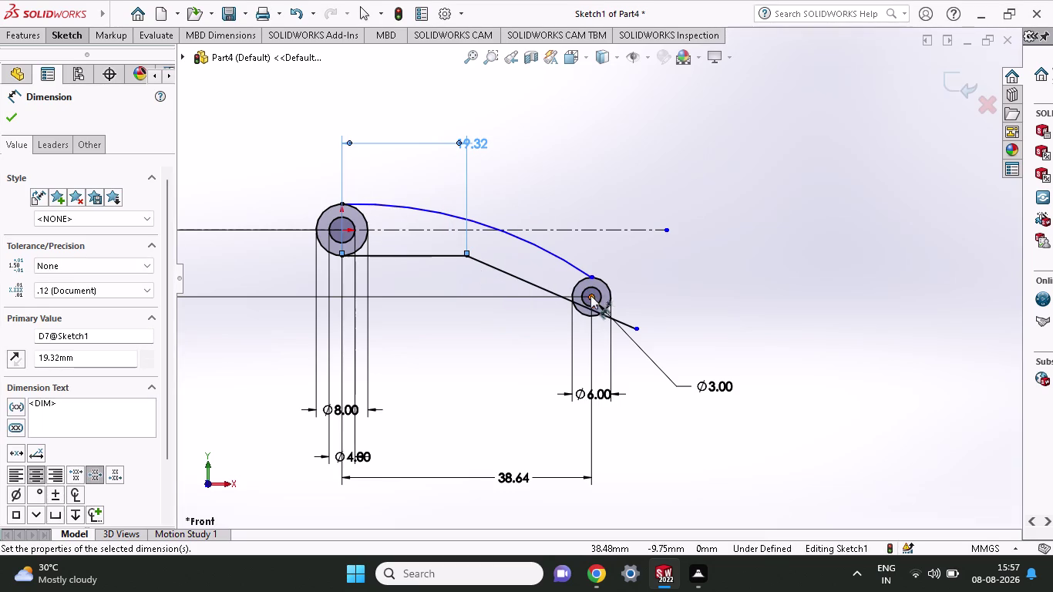
Add a dimension from the slanted line's end to the centerline, then cancel it as over-defining.
click(527, 281)
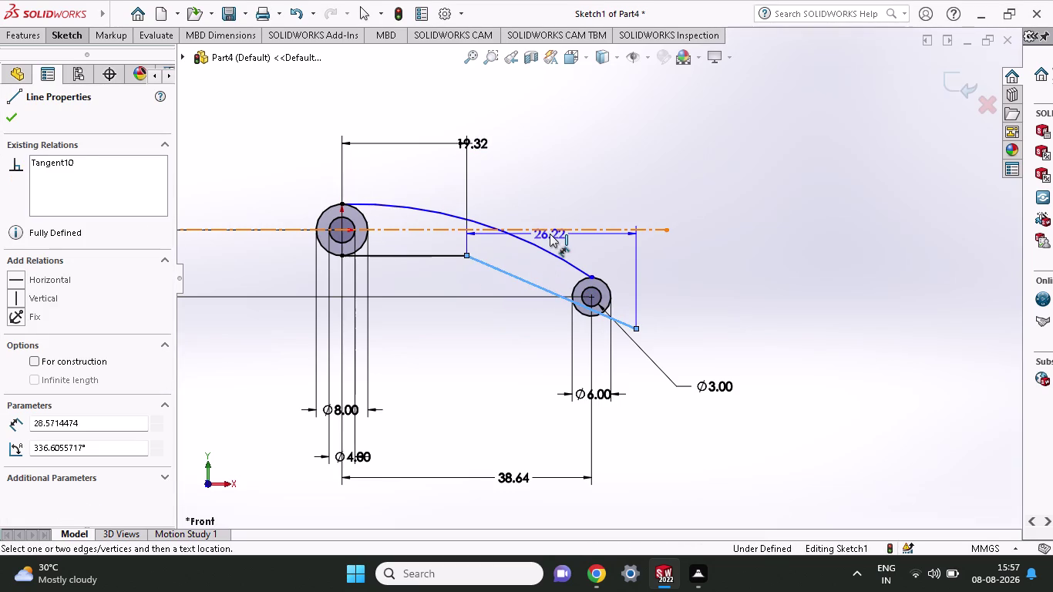
click(550, 229)
click(766, 288)
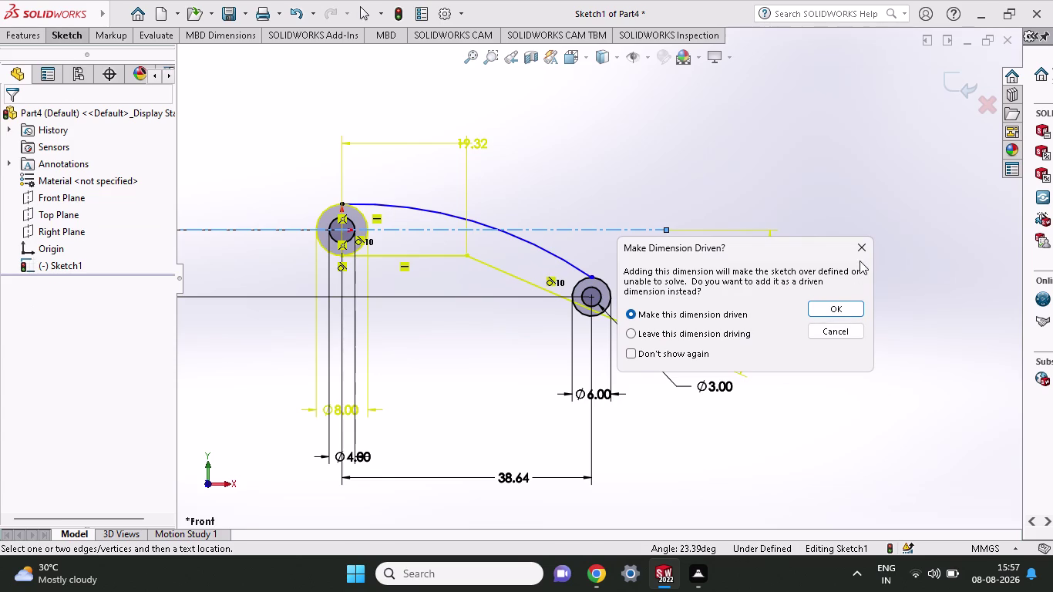
click(860, 261)
click(859, 254)
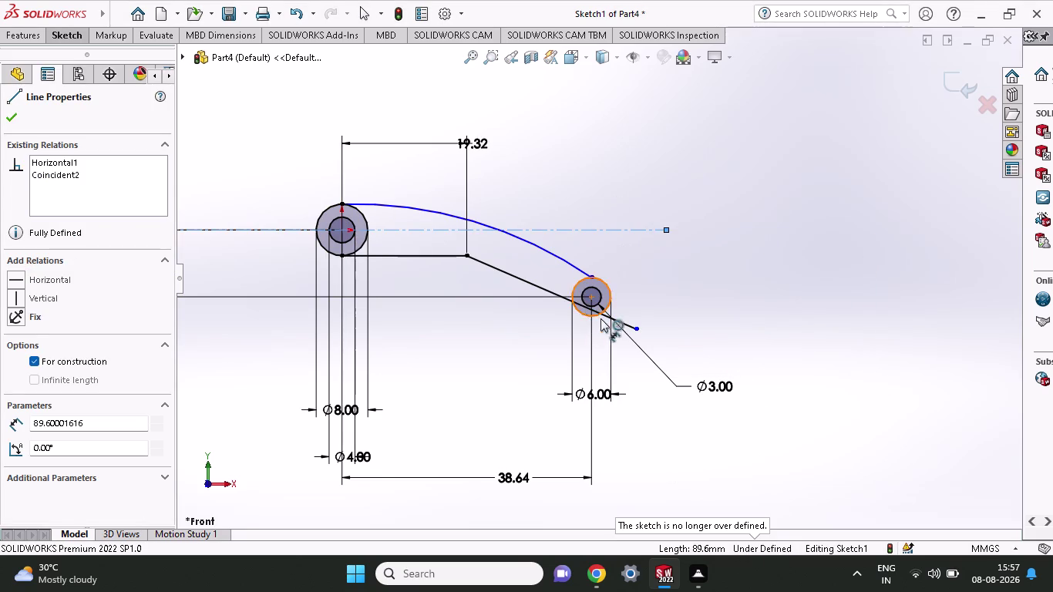
key(Escape)
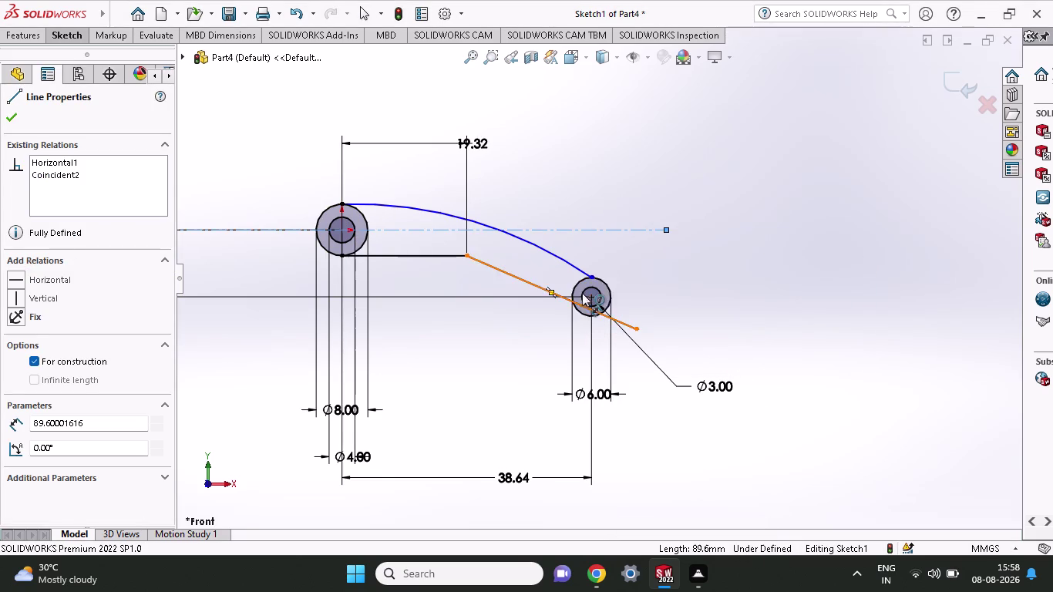
key(Escape)
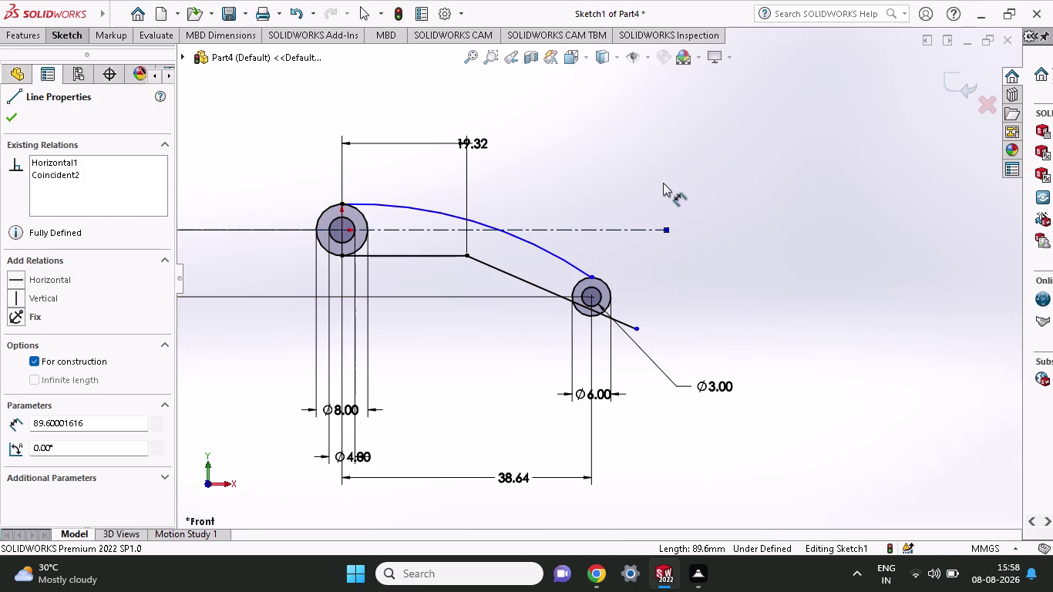
key(Escape)
key(Escape)
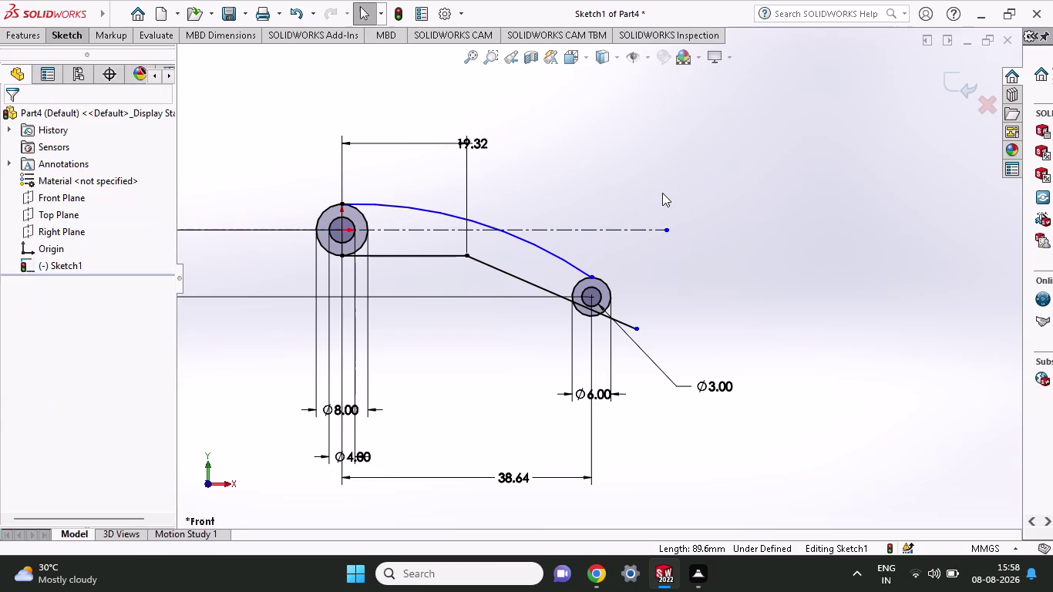
Make the slanted lower line tangent to the small end circle.
key(Escape)
click(523, 279)
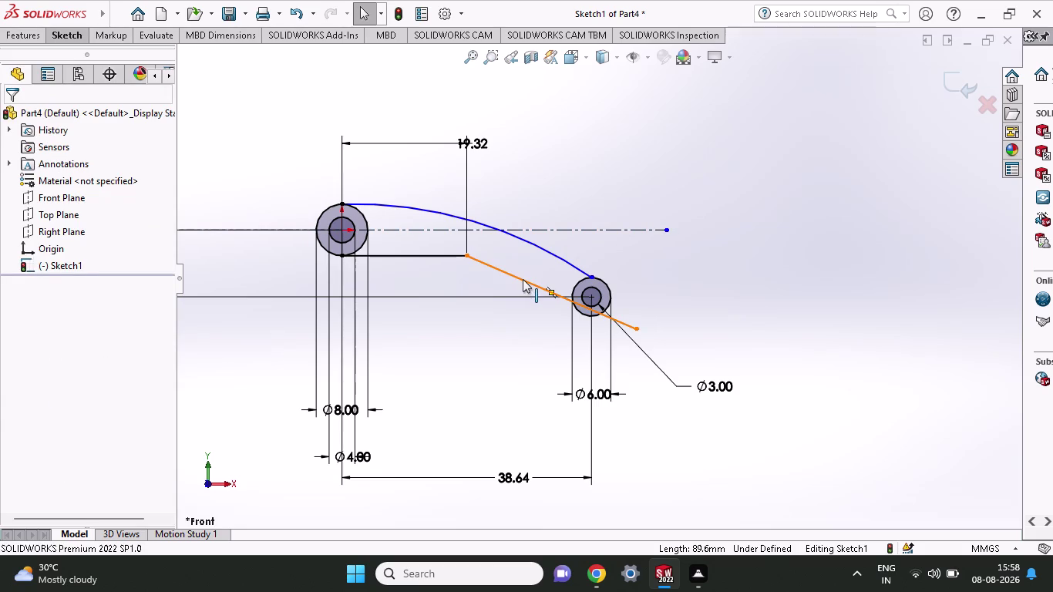
click(578, 310)
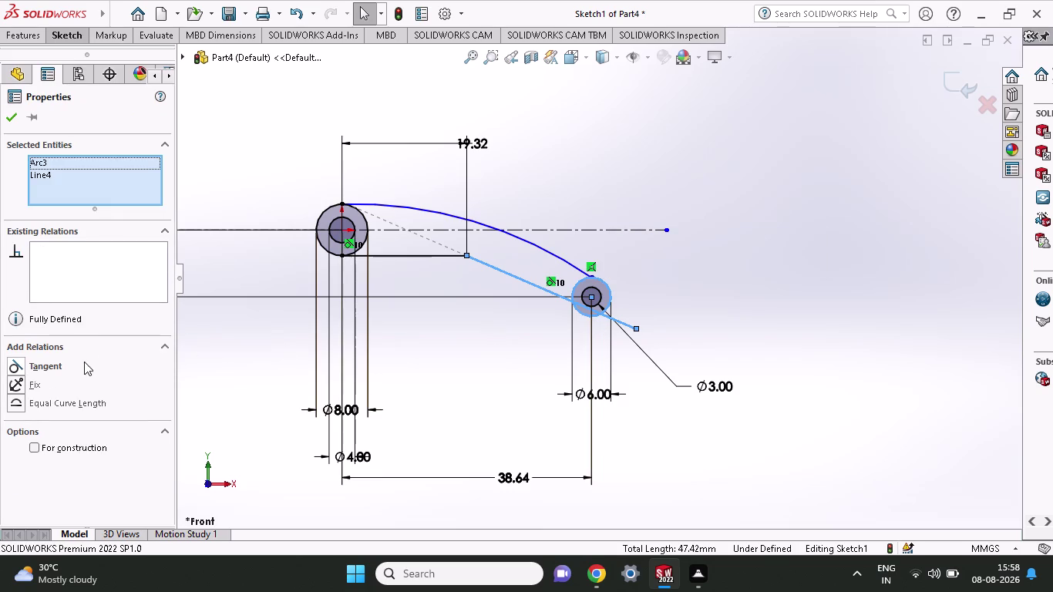
click(76, 365)
click(43, 360)
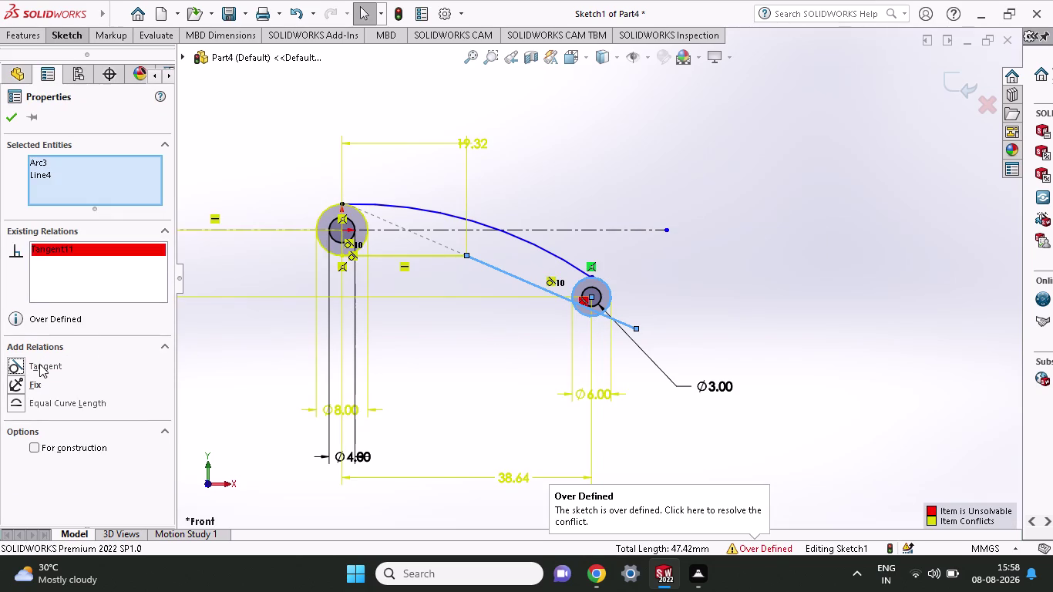
triple_click(39, 364)
key(Escape)
key(Escape)
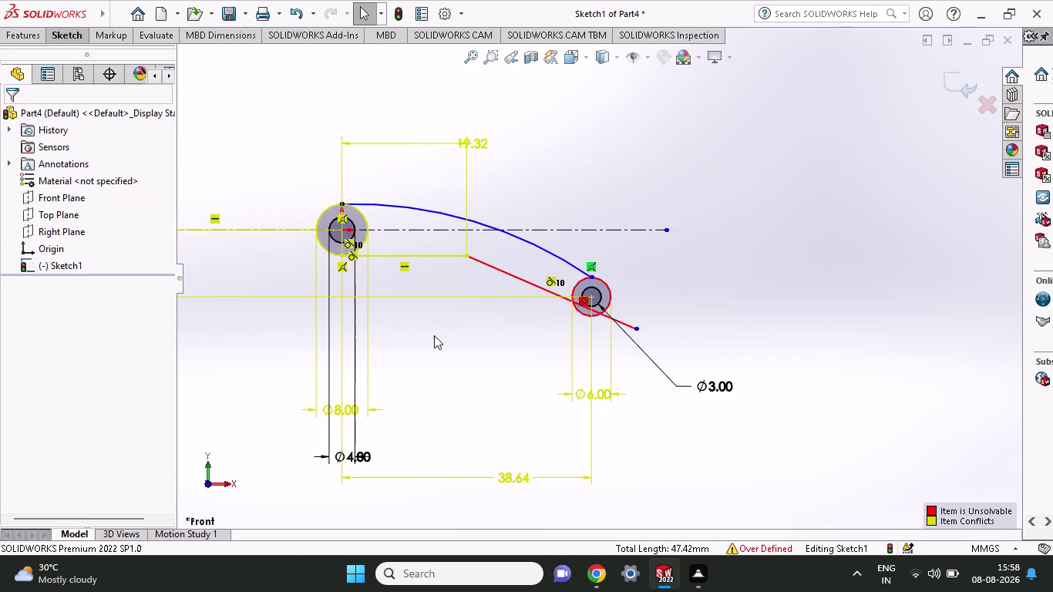
Undo the conflicting tangency and length change, restoring the 16.64 mm horizontal length.
key(ctrl+z)
key(ctrl+z)
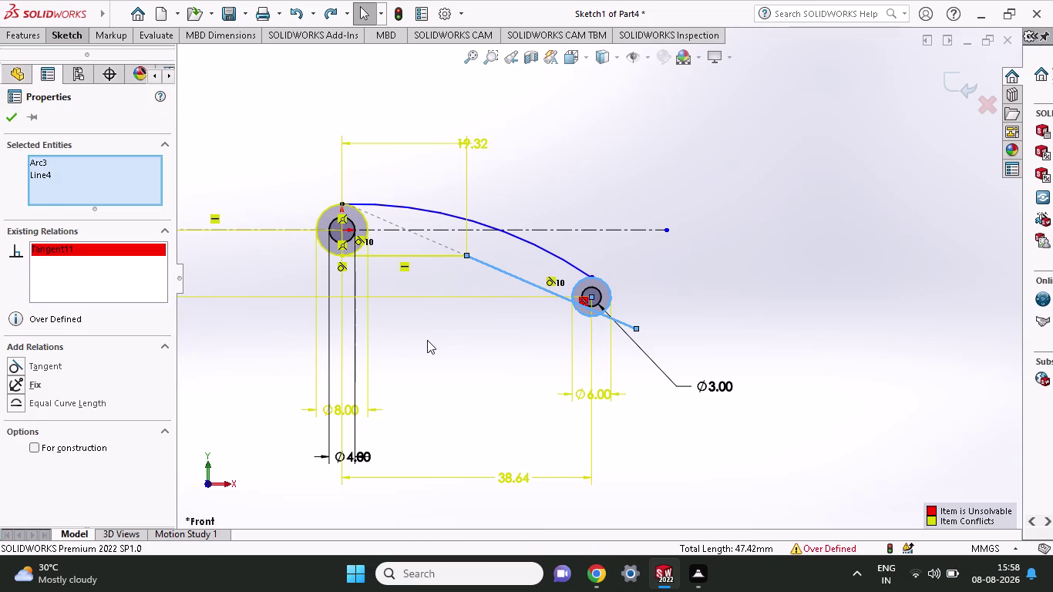
key(ctrl+z)
key(ctrl+z)
key(ctrl+z)
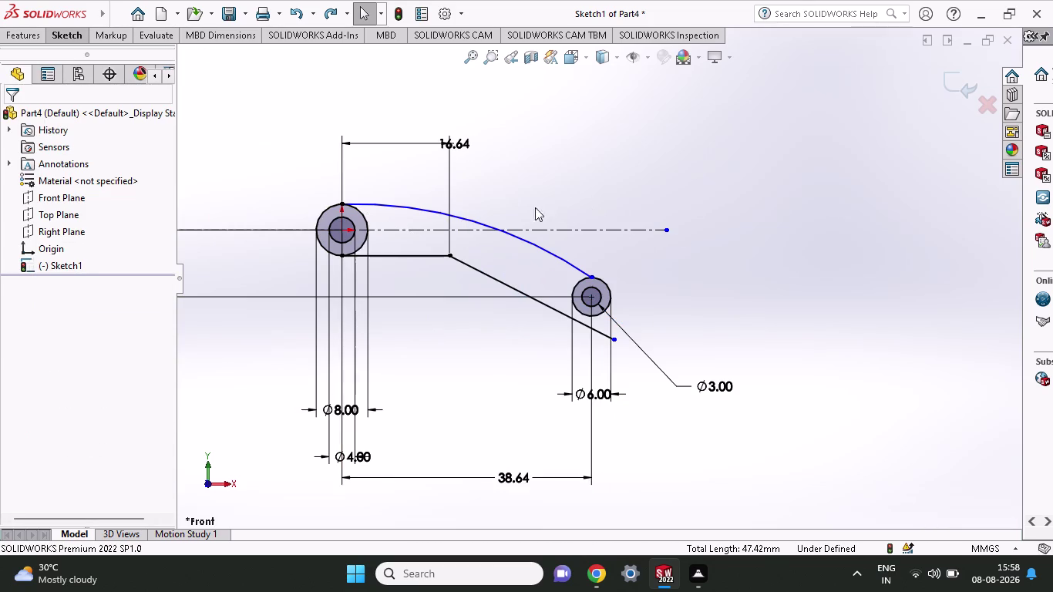
click(76, 38)
click(74, 66)
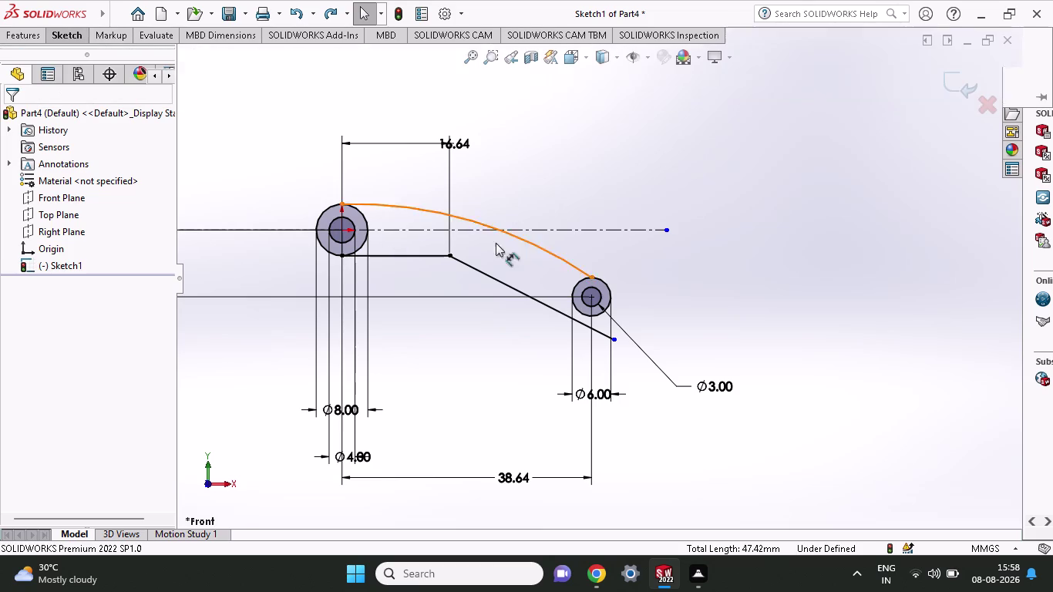
click(500, 284)
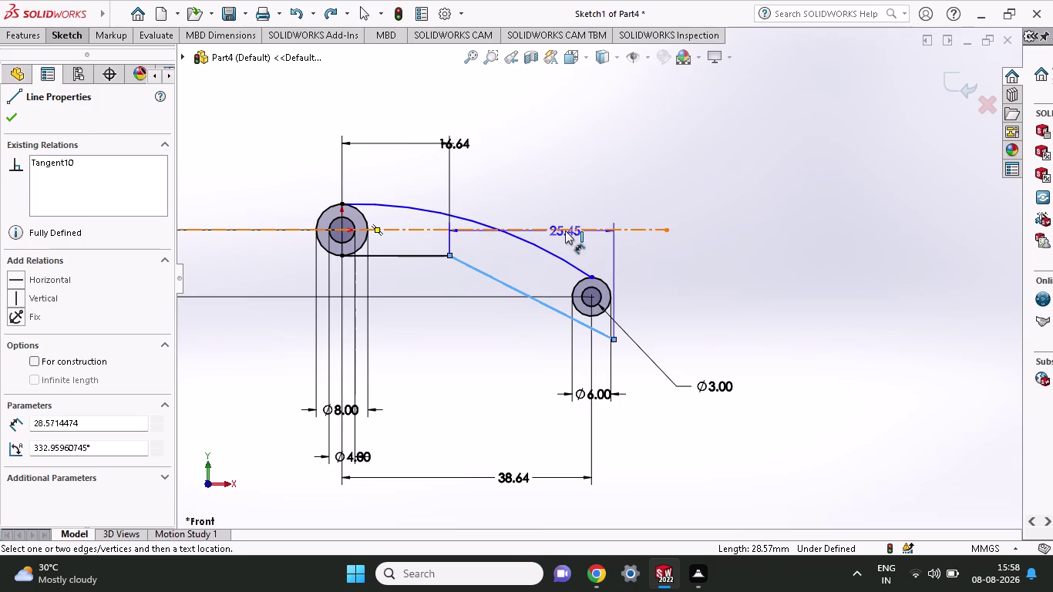
click(565, 230)
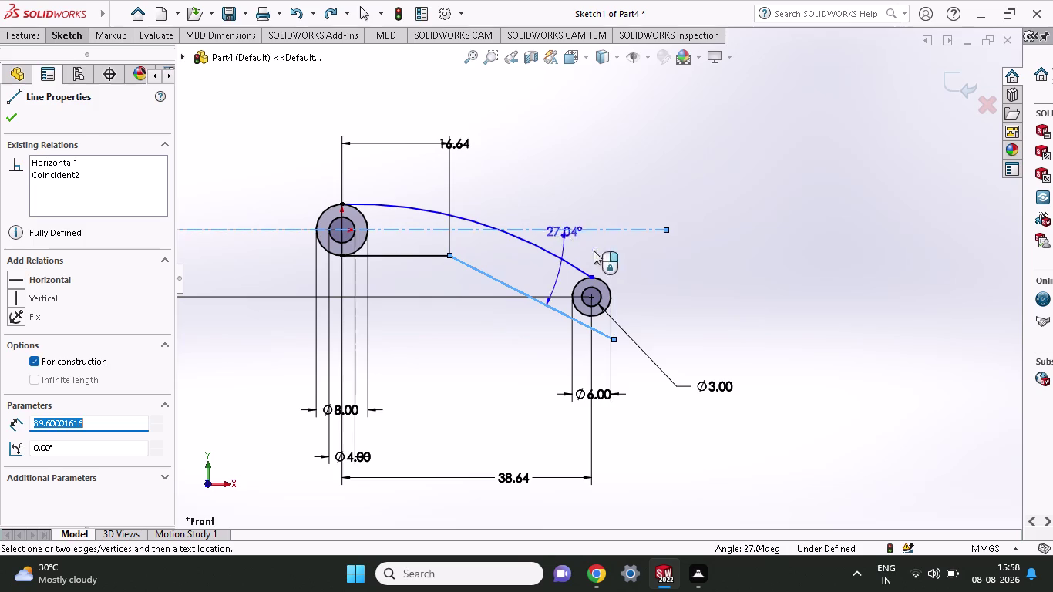
click(868, 309)
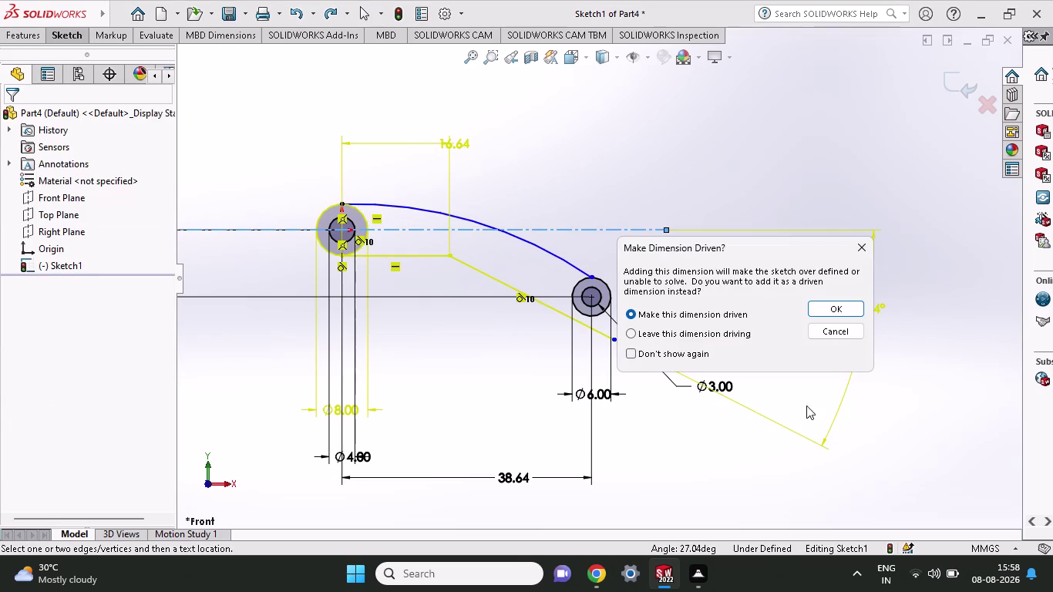
click(849, 249)
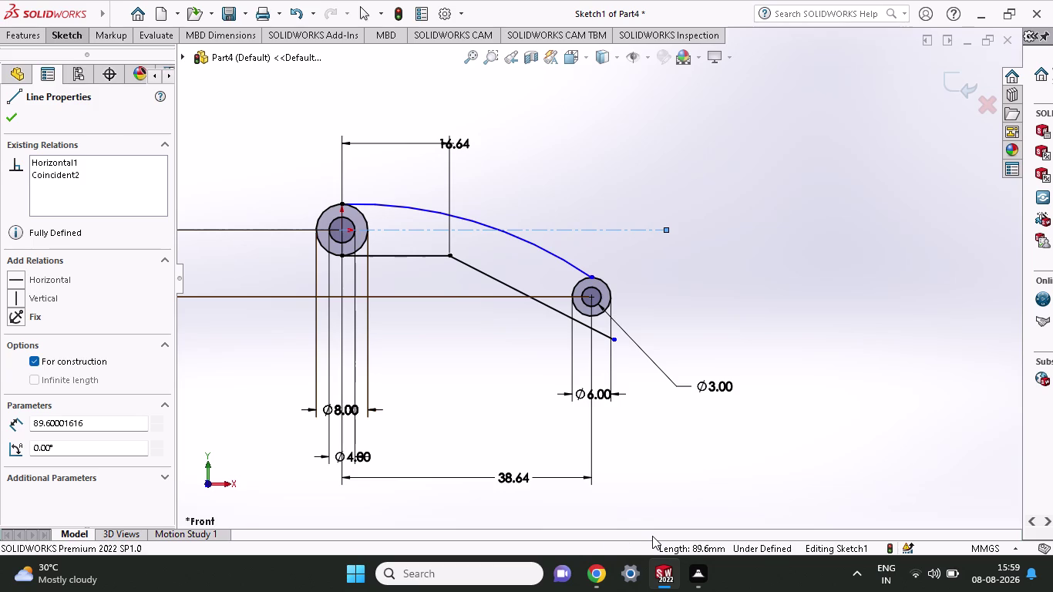
Change the horizontal edge's length dimension to 19.32 mm.
key(Escape)
key(Escape)
double_click(460, 146)
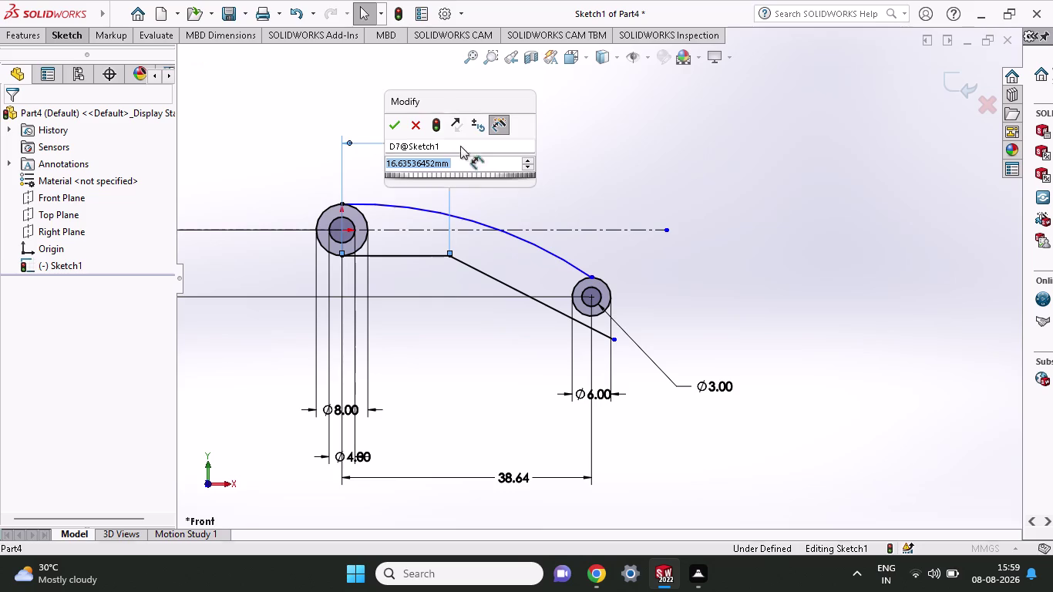
key(1)
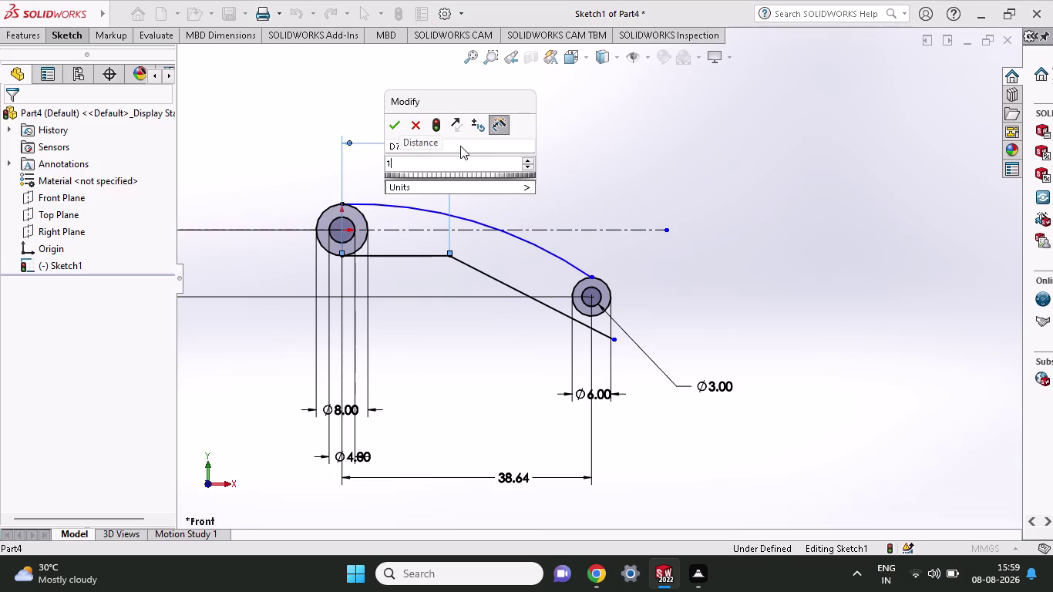
text(9.32)
key(Return)
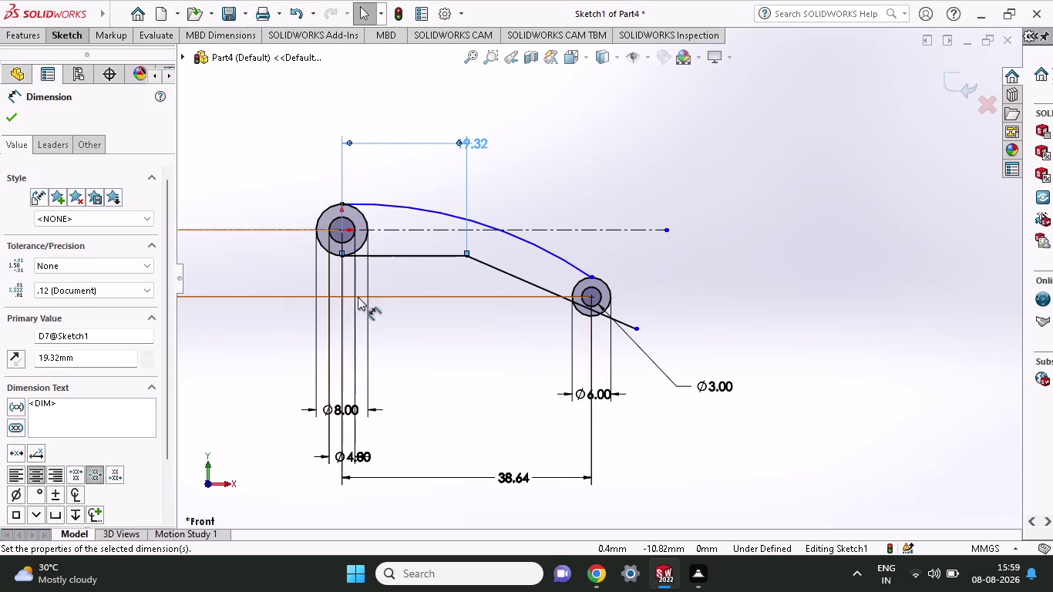
Add a Tangent relation between the sloped edge and the small end circle.
click(539, 285)
click(579, 311)
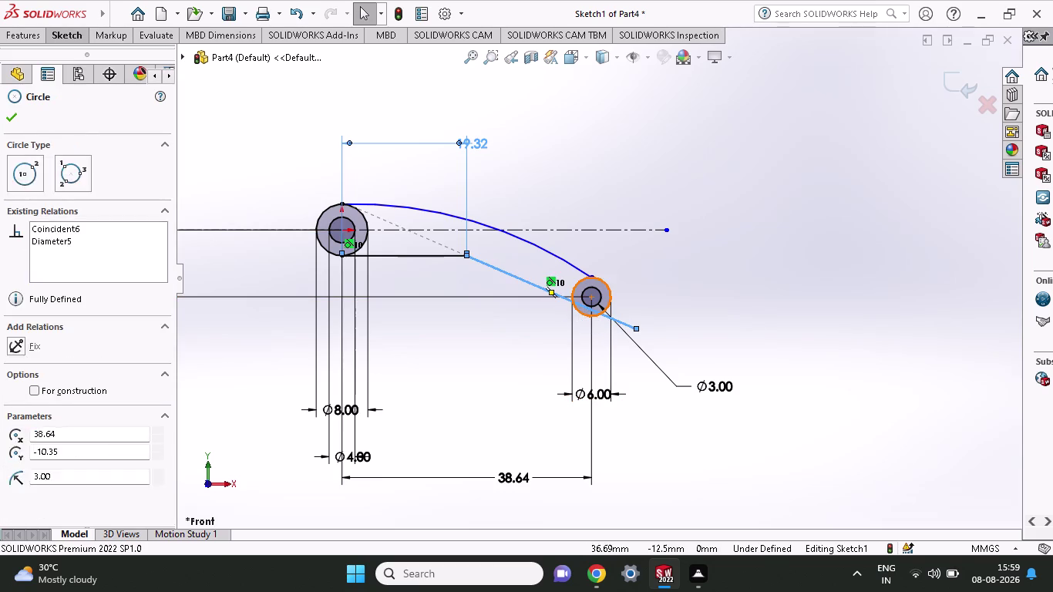
click(231, 125)
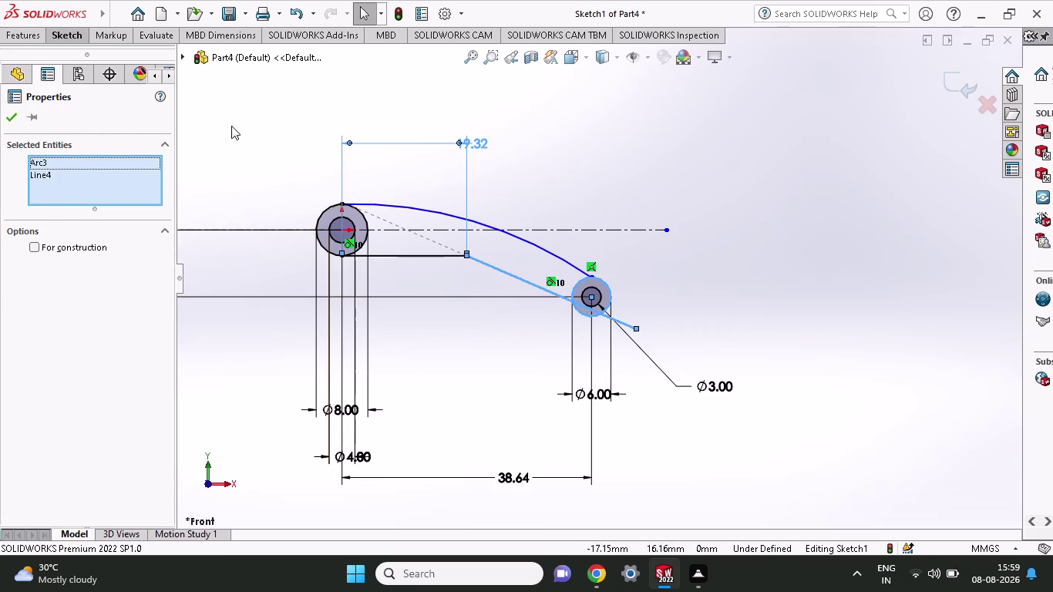
click(574, 283)
click(538, 285)
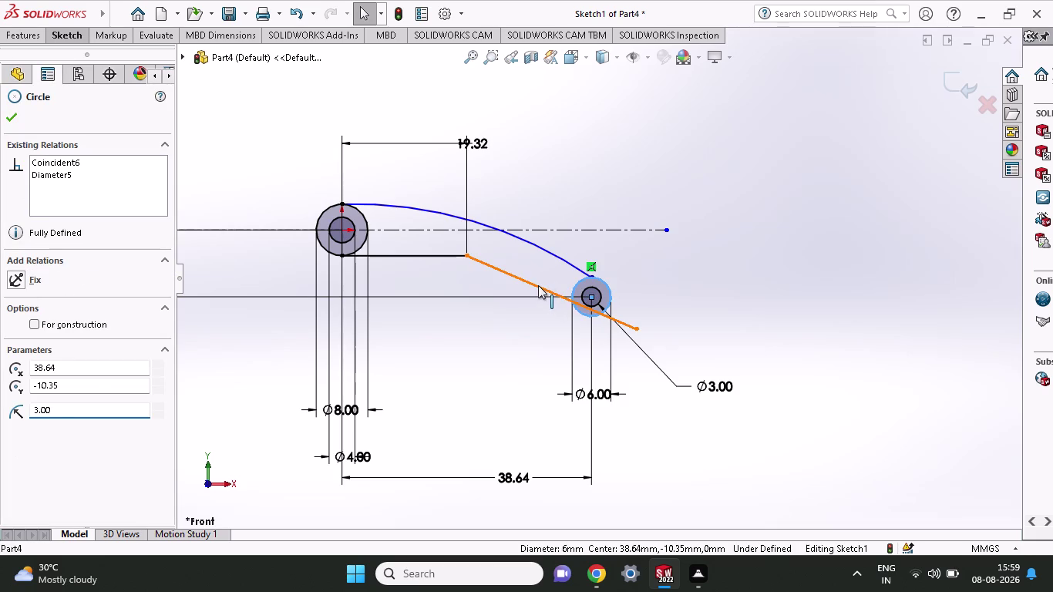
click(55, 365)
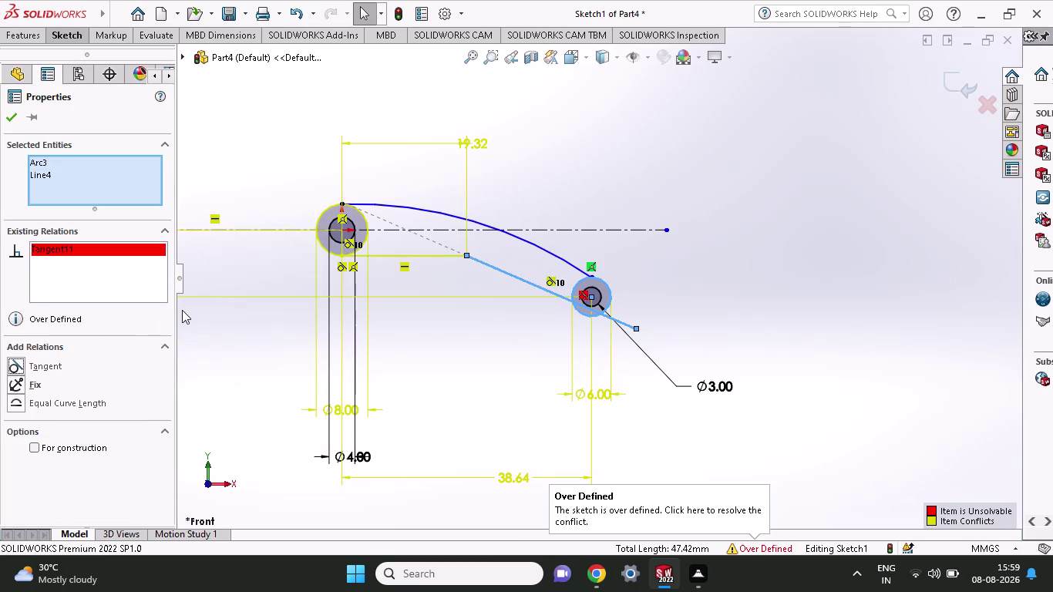
Undo the over-defined tangency, the length change, the length dimension and the old sloped line.
key(ctrl+z)
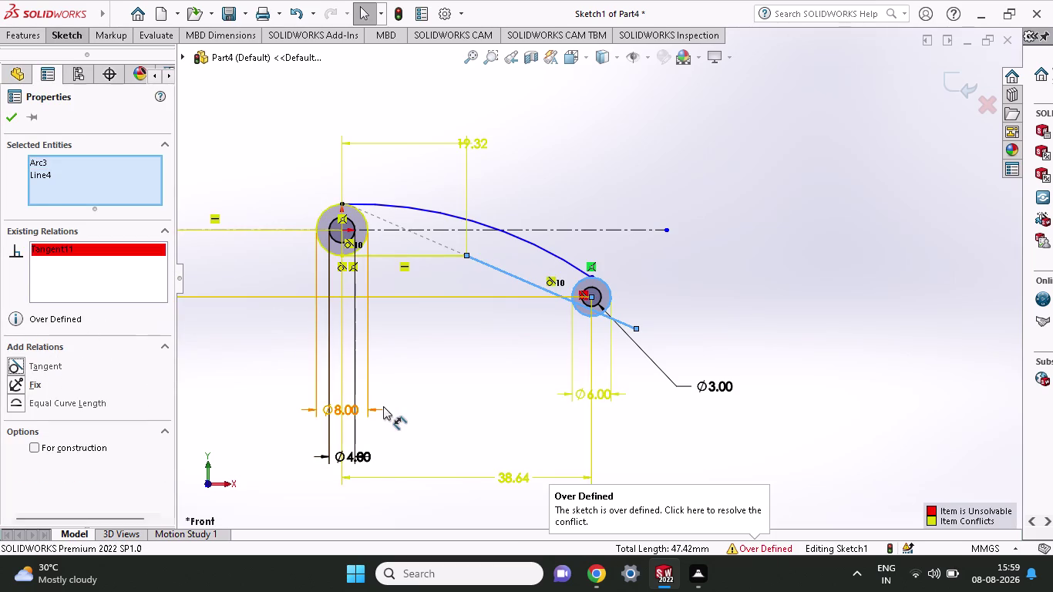
key(ctrl+z)
key(ctrl+z)
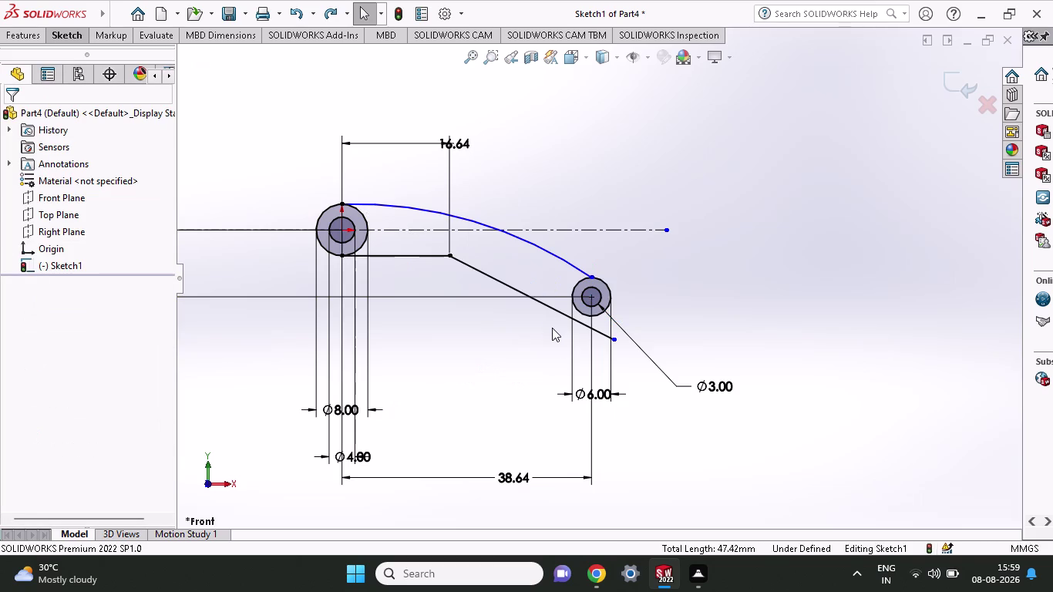
key(ctrl+z)
key(ctrl+z)
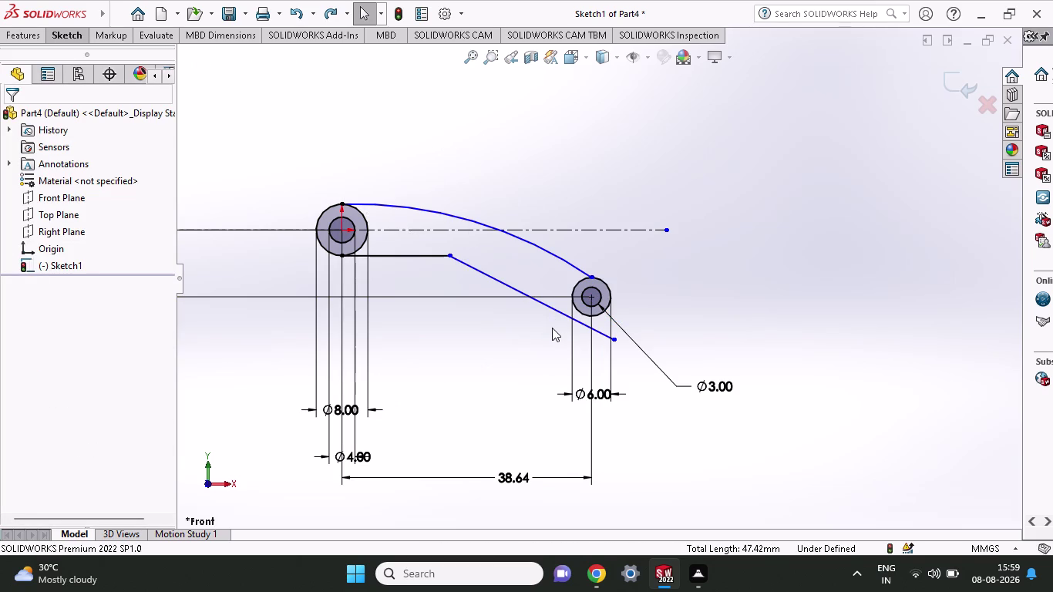
key(ctrl+z)
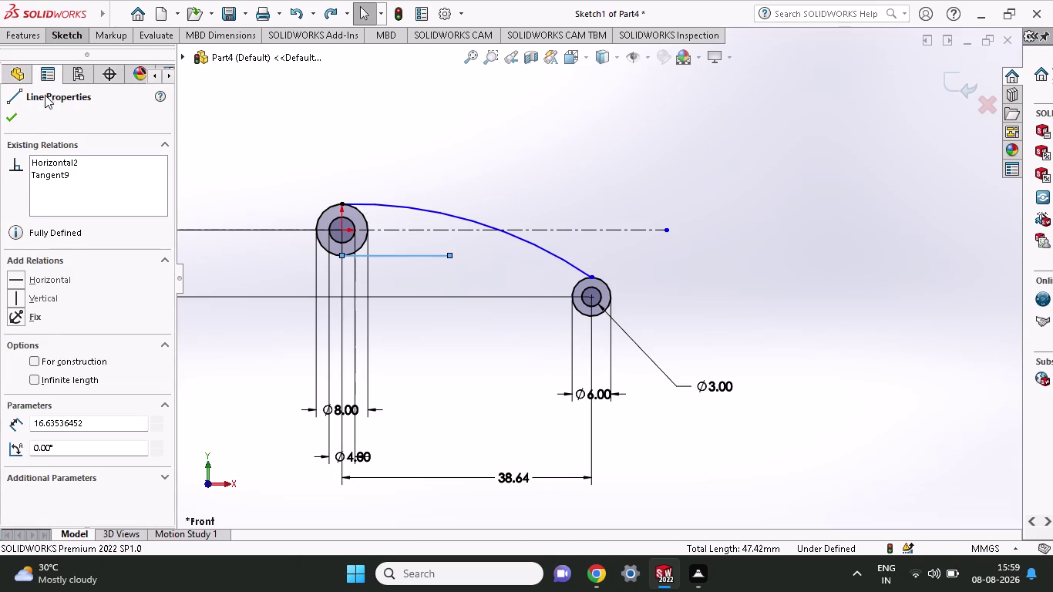
Redraw the sloped line from the horizontal edge's end past the small circle.
click(24, 43)
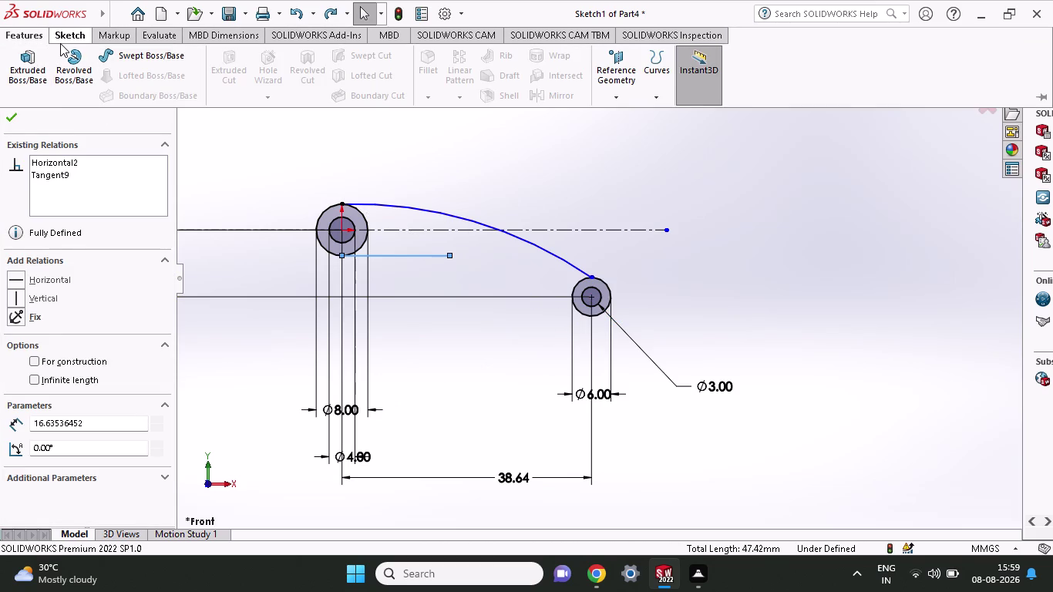
click(71, 30)
click(95, 53)
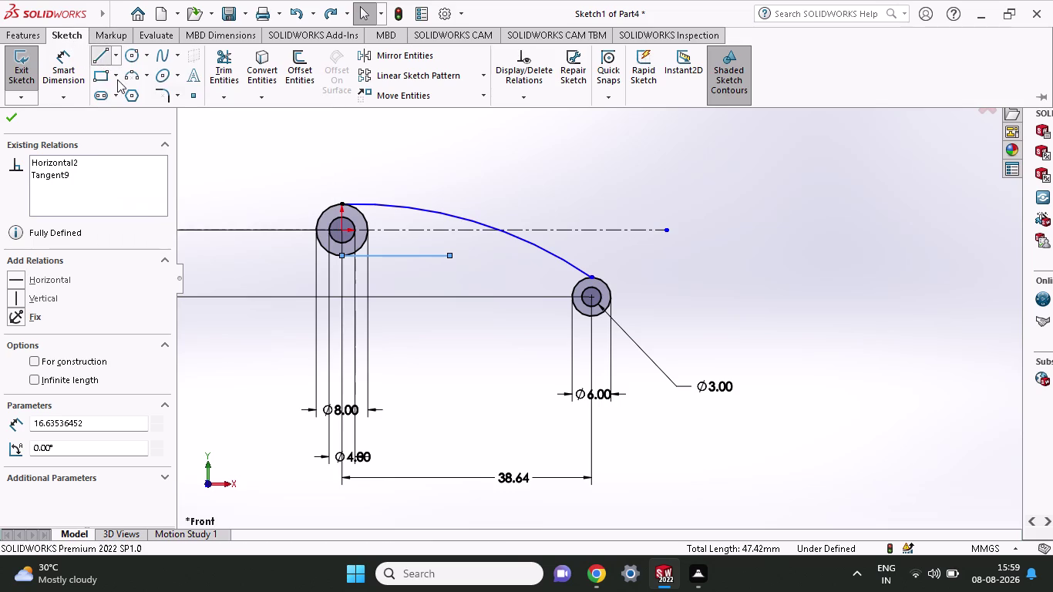
click(448, 255)
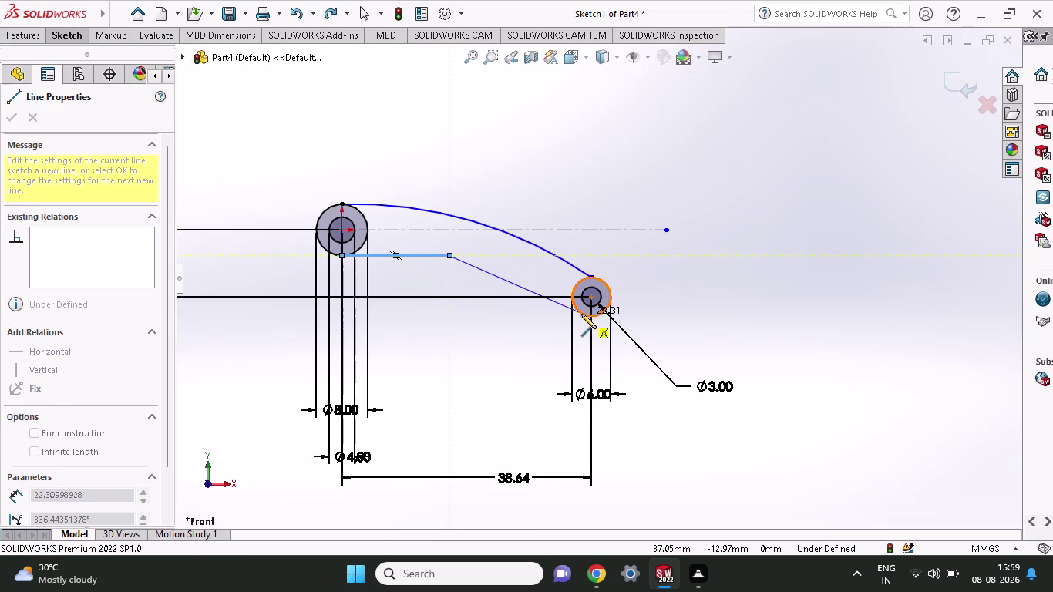
click(665, 349)
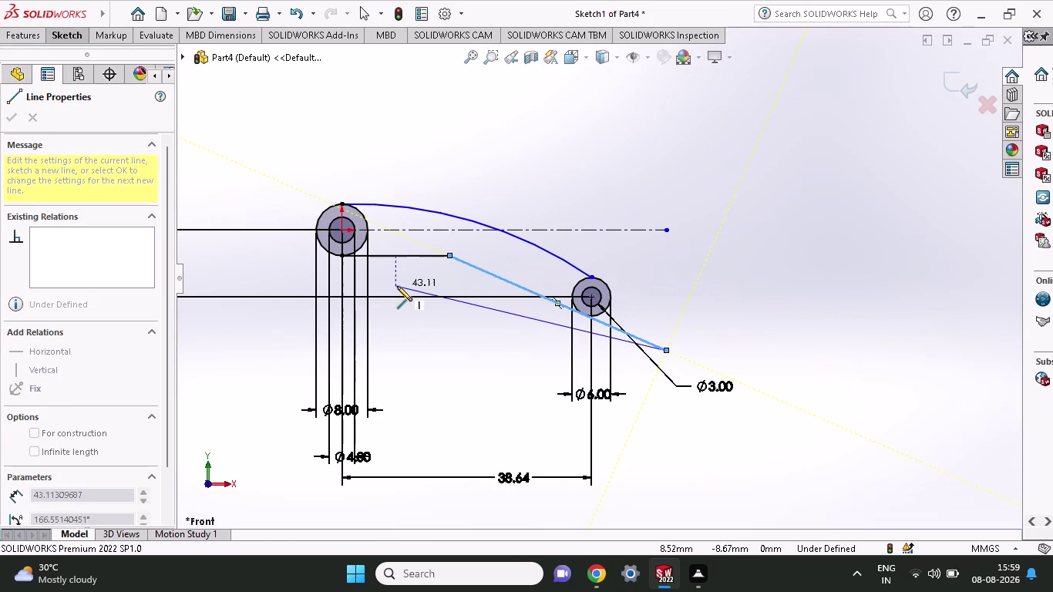
key(Escape)
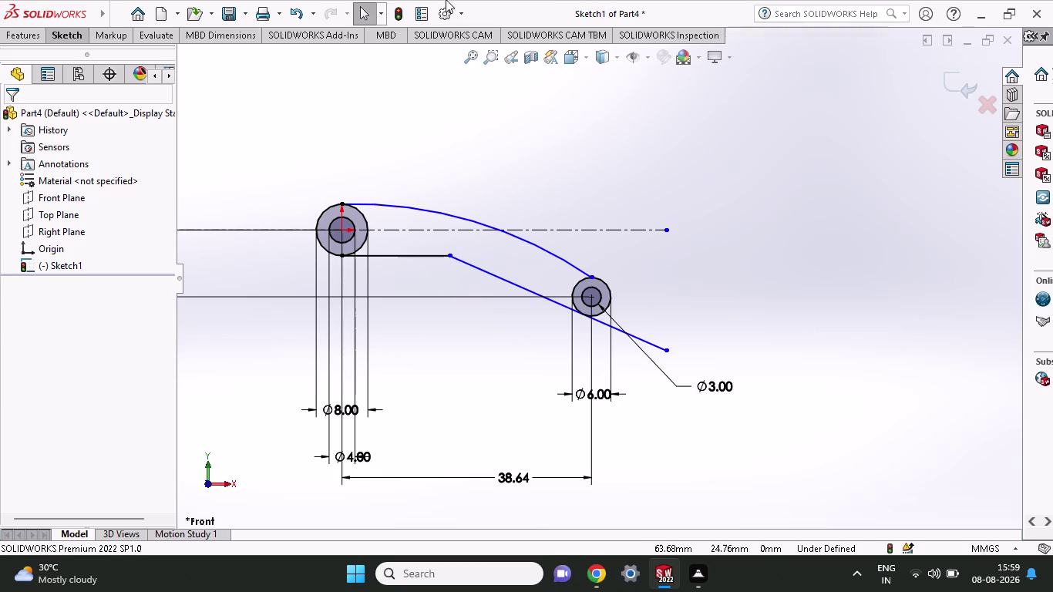
click(69, 40)
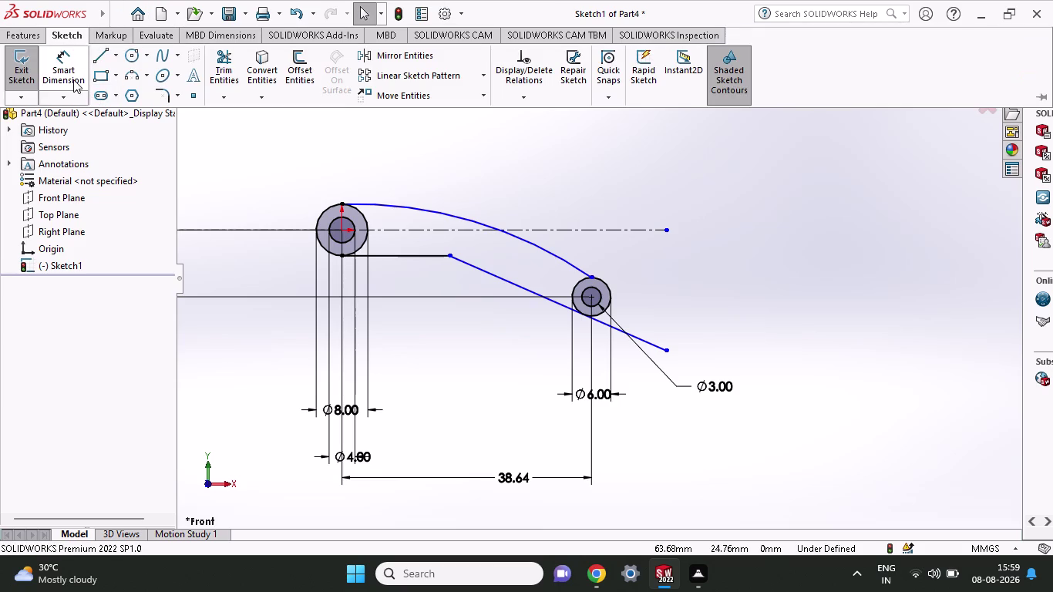
Attempt a dimension on the sloped line's far end, then cancel it.
click(74, 79)
click(631, 333)
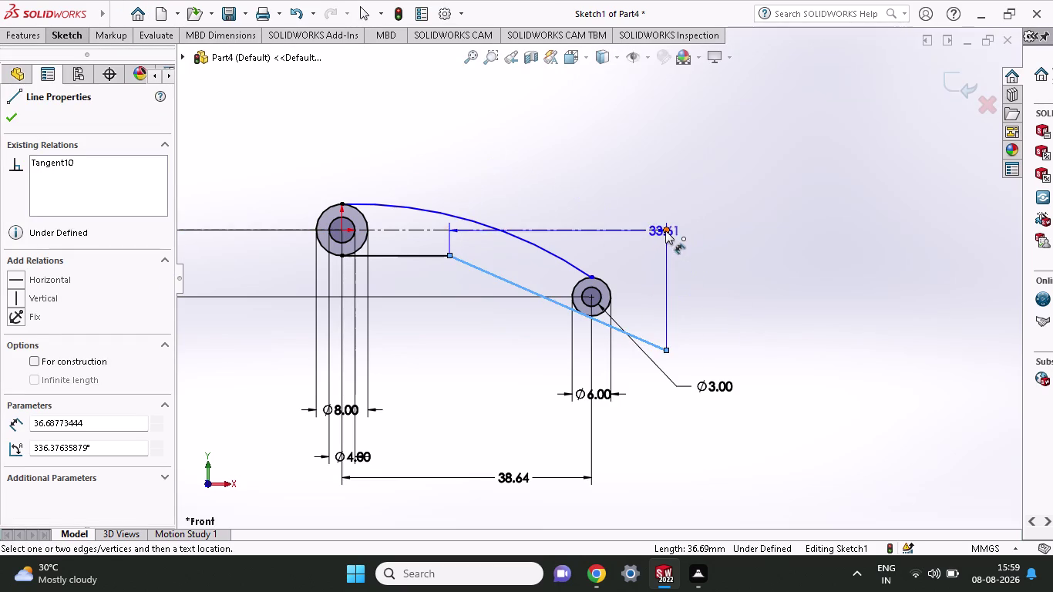
click(665, 230)
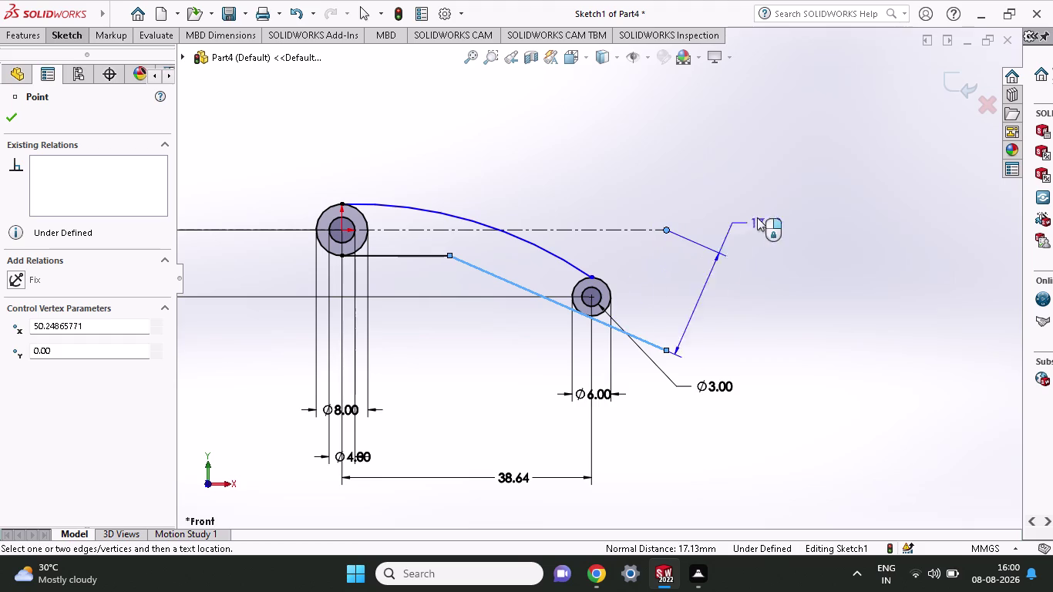
key(Tab)
key(grave)
key(grave)
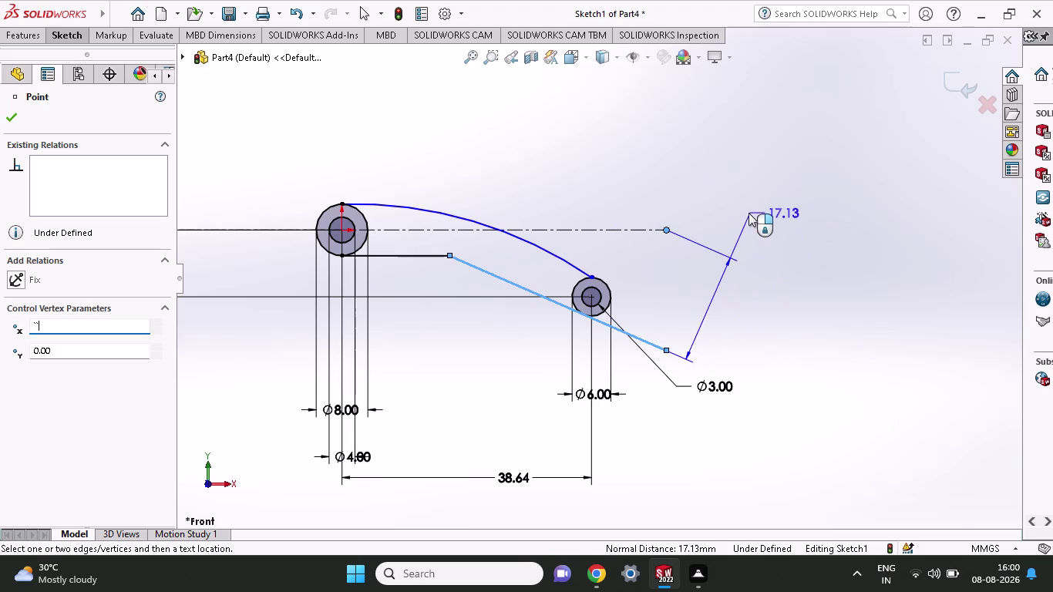
key(Escape)
key(Escape)
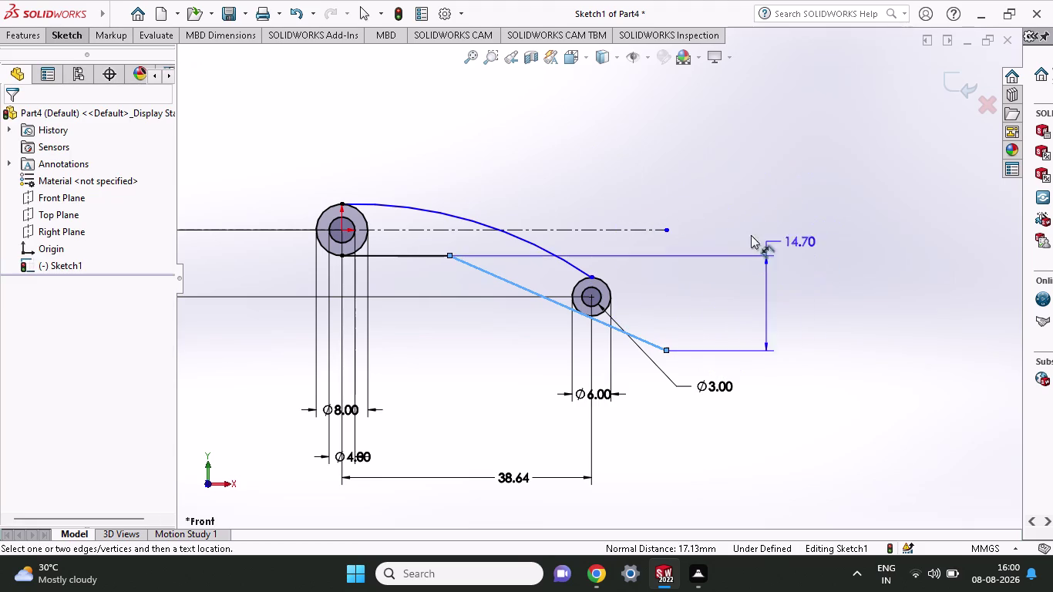
key(Escape)
Dimension the lower sloped line at 35° to the horizontal centerline.
click(76, 38)
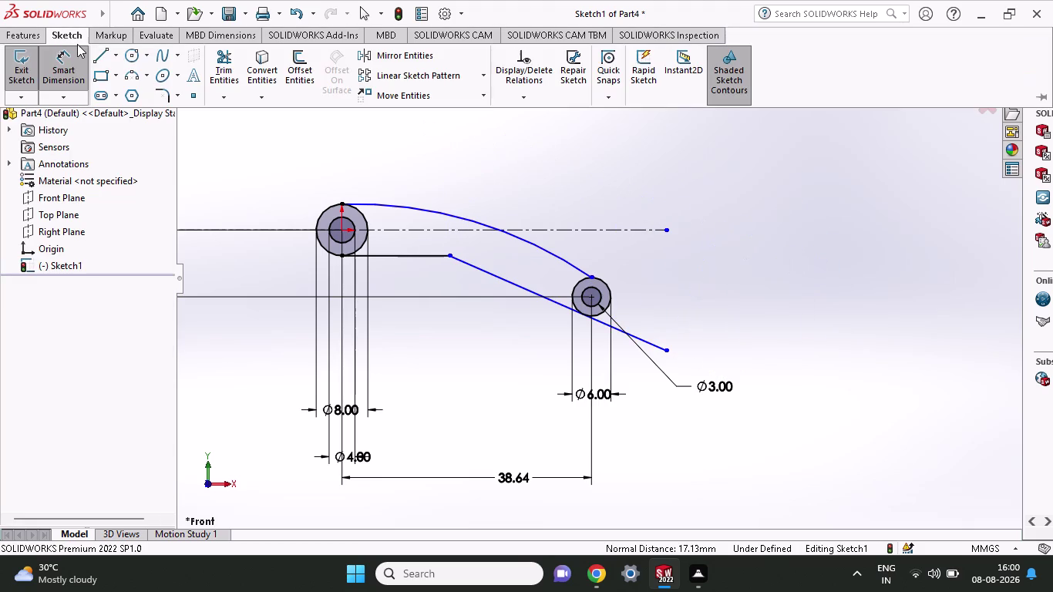
click(70, 66)
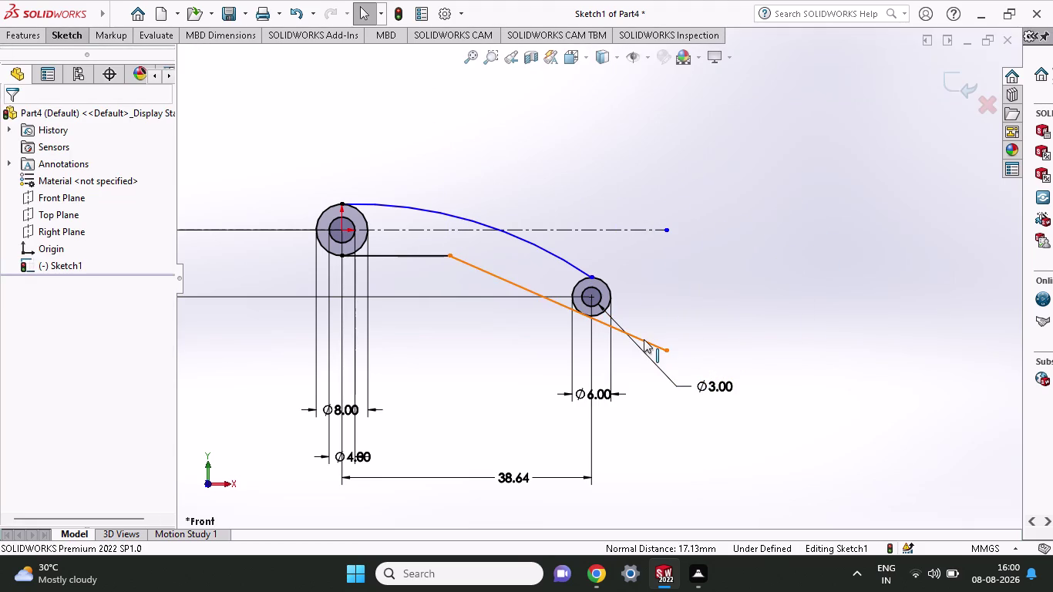
click(79, 37)
click(75, 67)
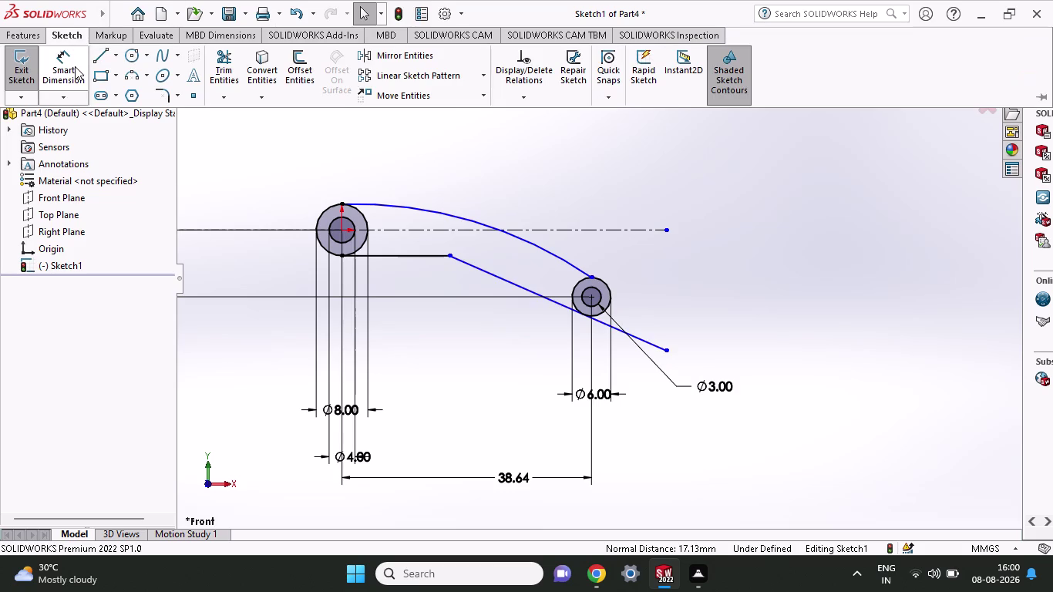
click(647, 342)
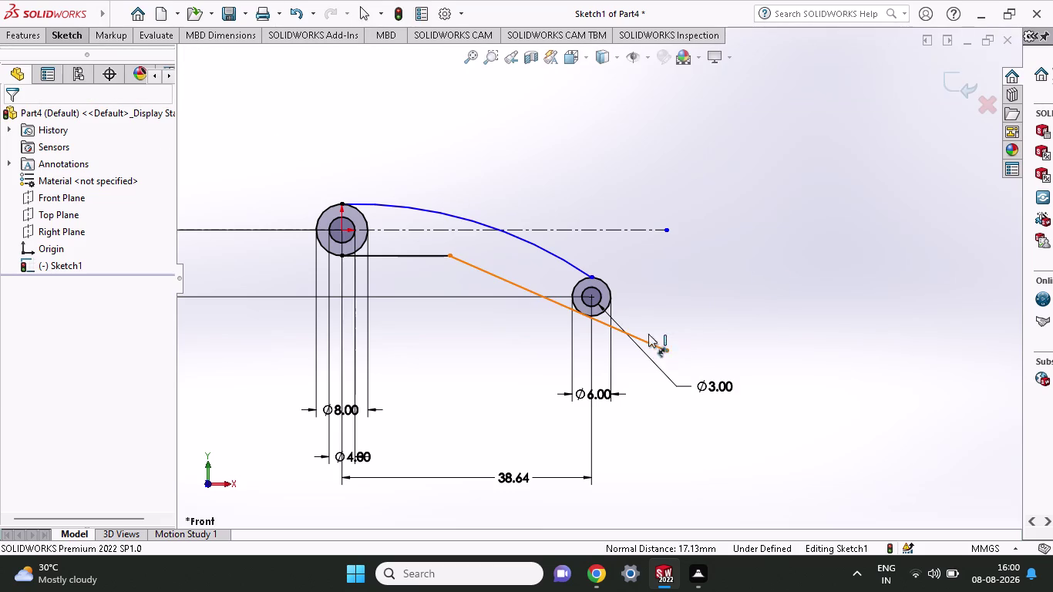
click(637, 227)
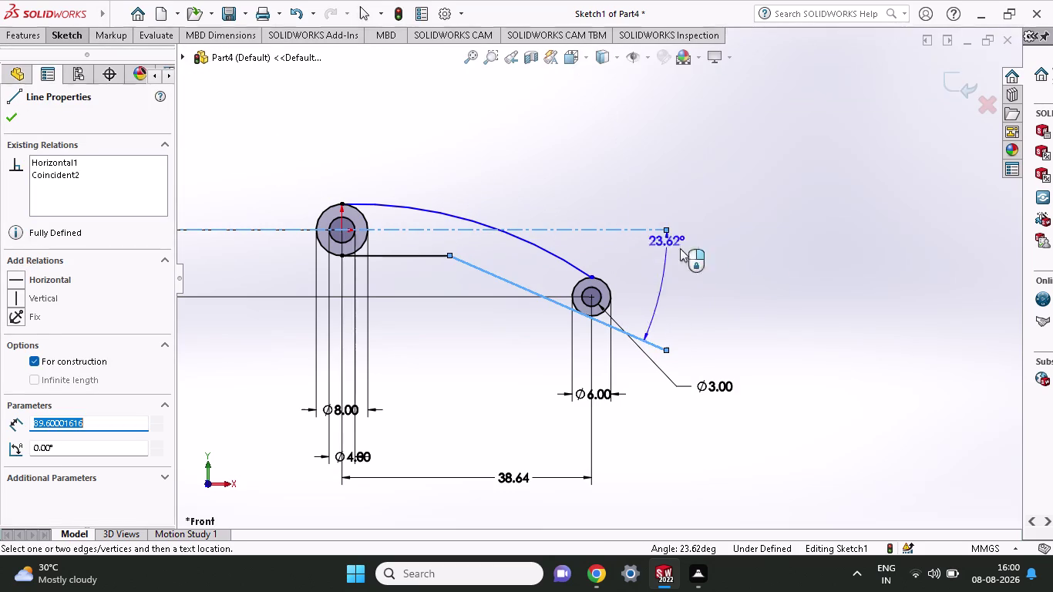
click(820, 310)
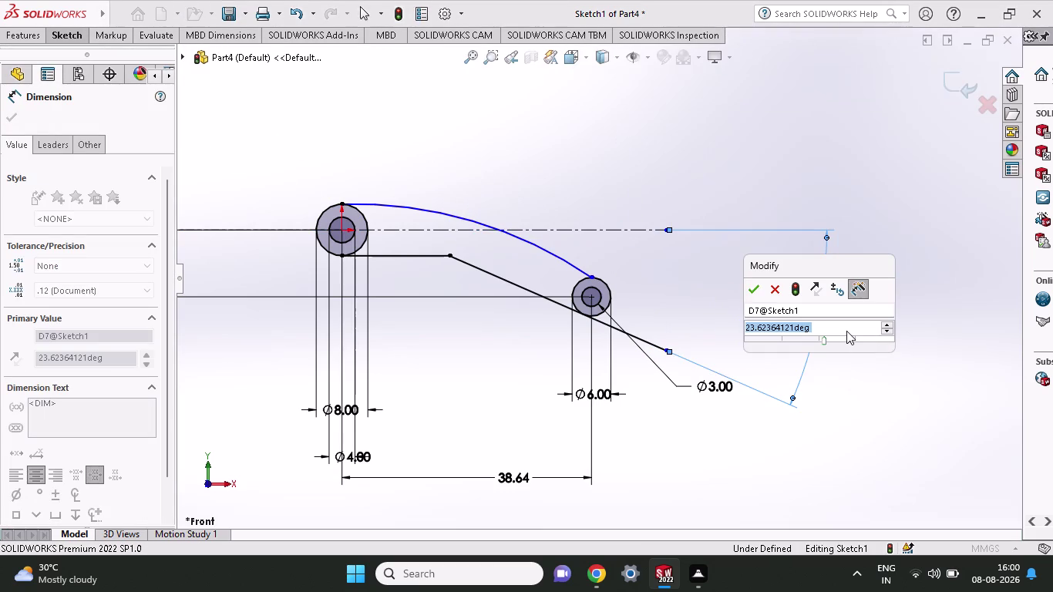
text(35)
key(Return)
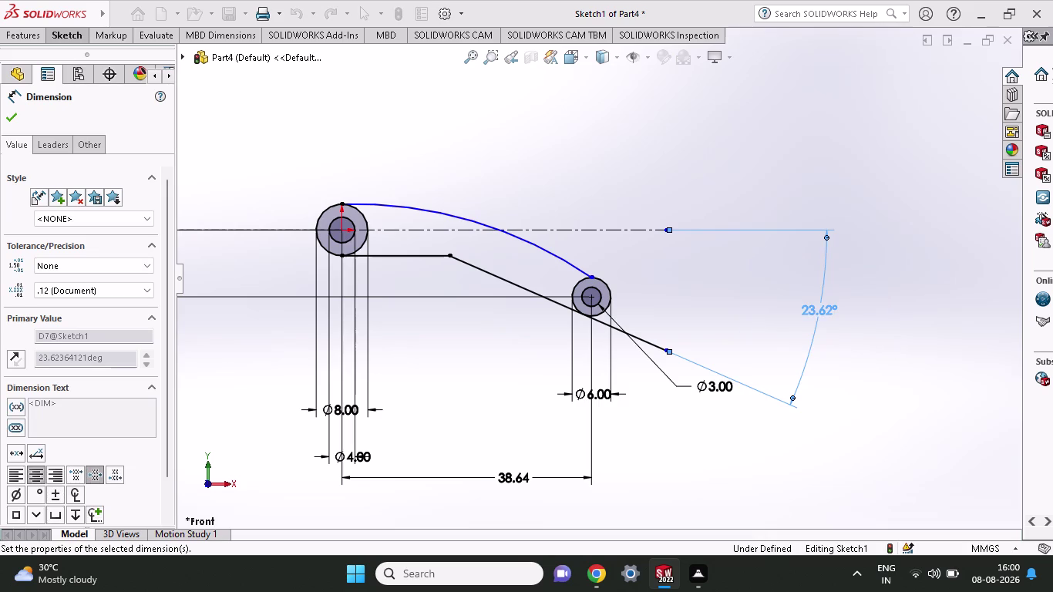
Add a reference-only dimension from the large circle's centre to the horizontal edge's end.
scroll(down, 3)
click(498, 257)
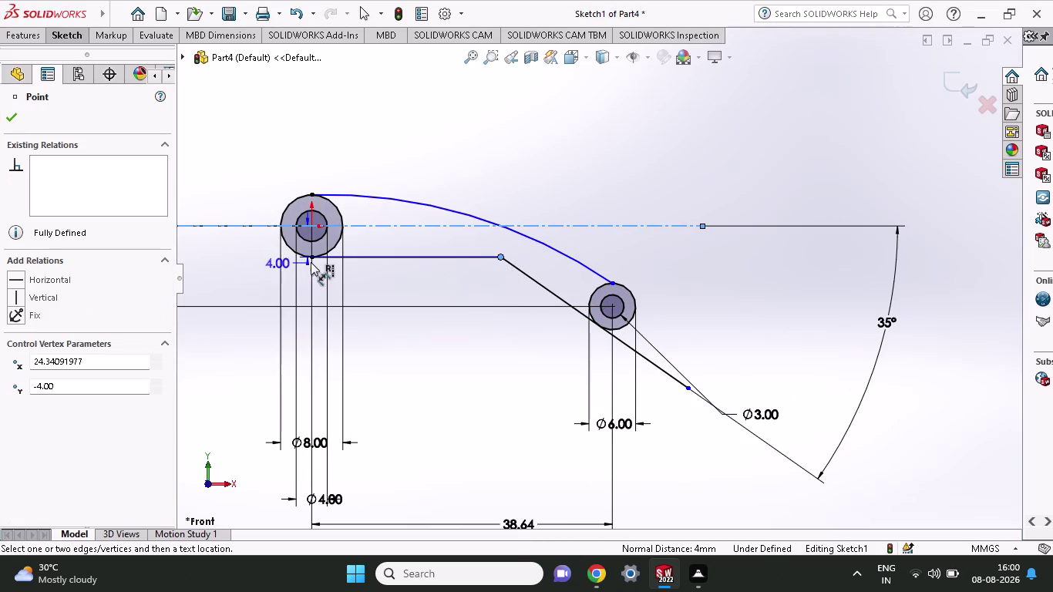
click(311, 261)
click(337, 91)
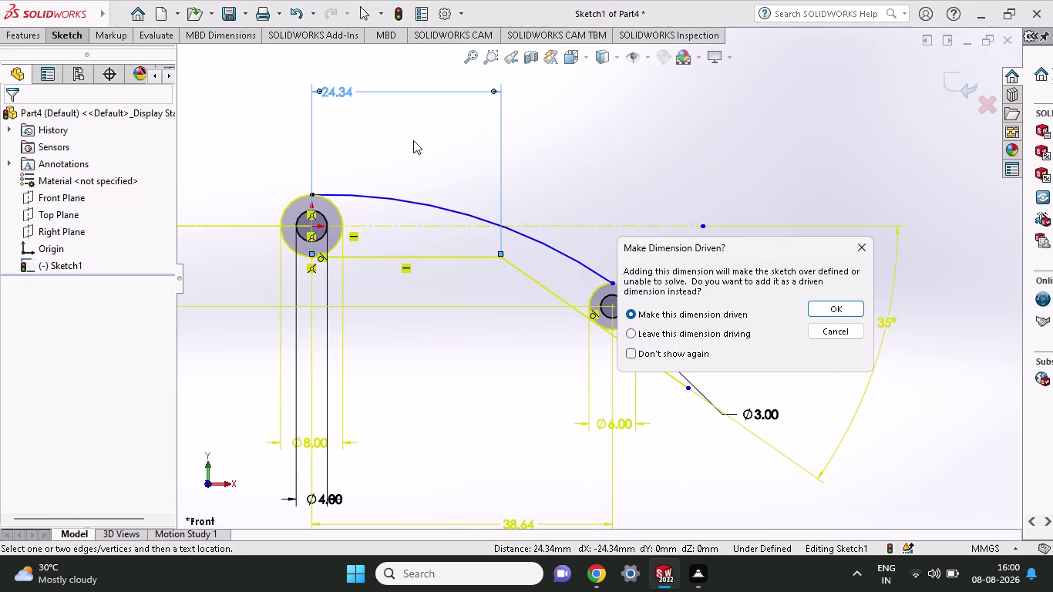
click(863, 252)
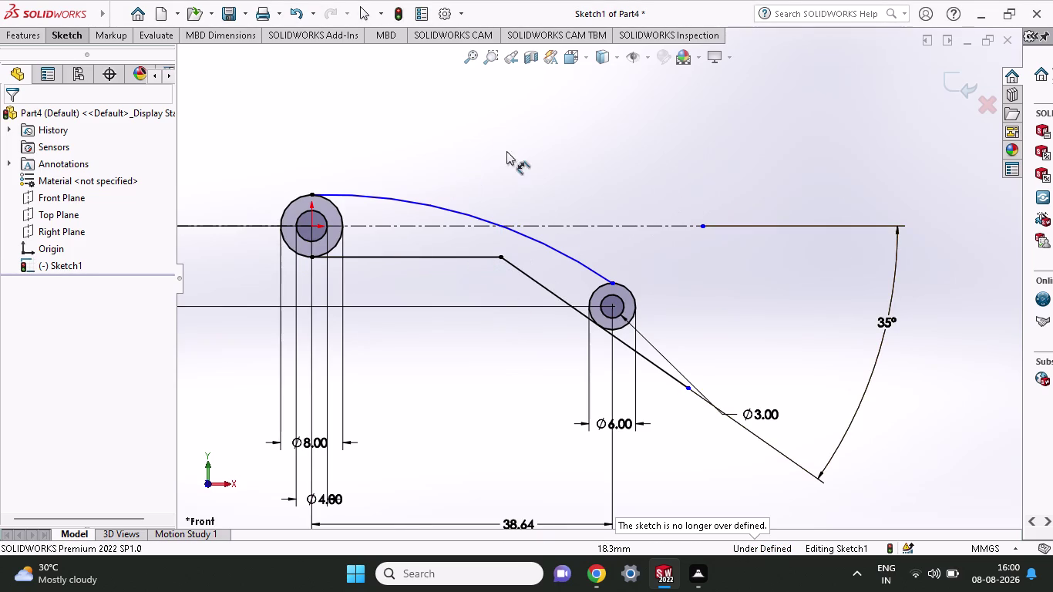
click(71, 35)
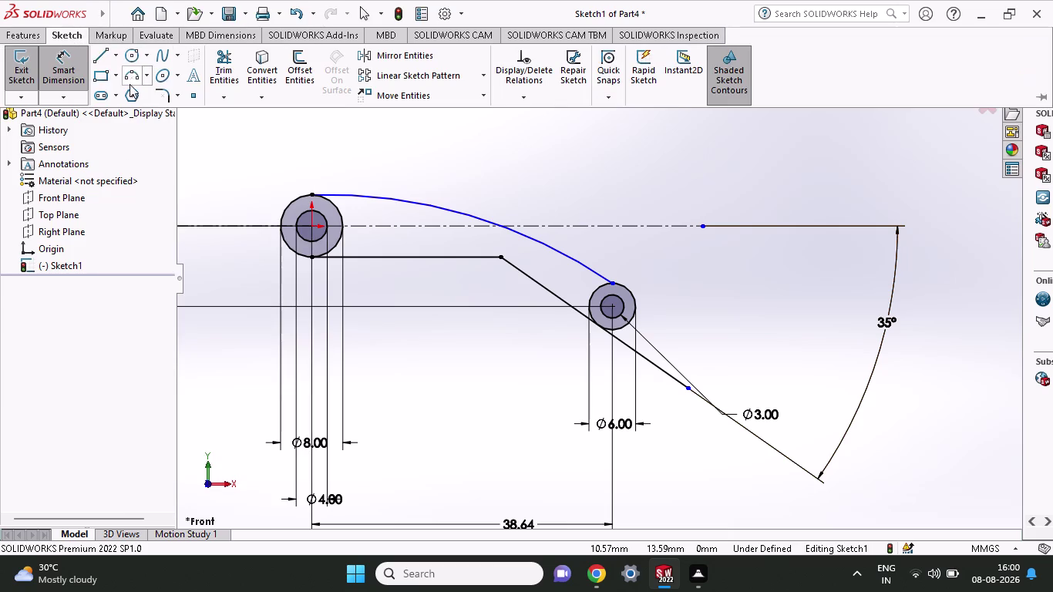
Round the lower bend corner with a 12 mm sketch fillet.
click(154, 97)
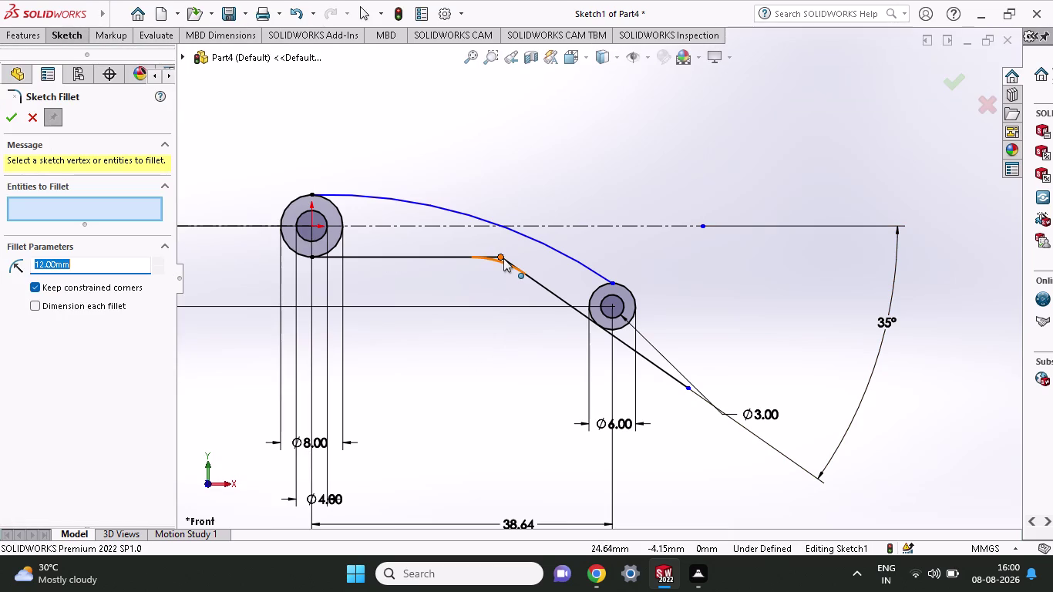
click(502, 257)
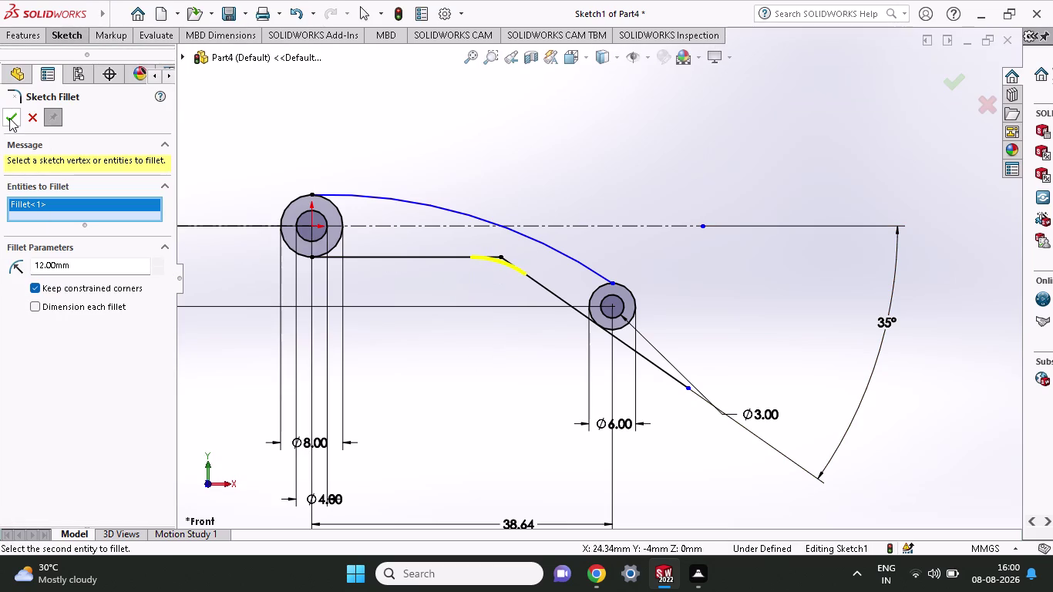
click(9, 118)
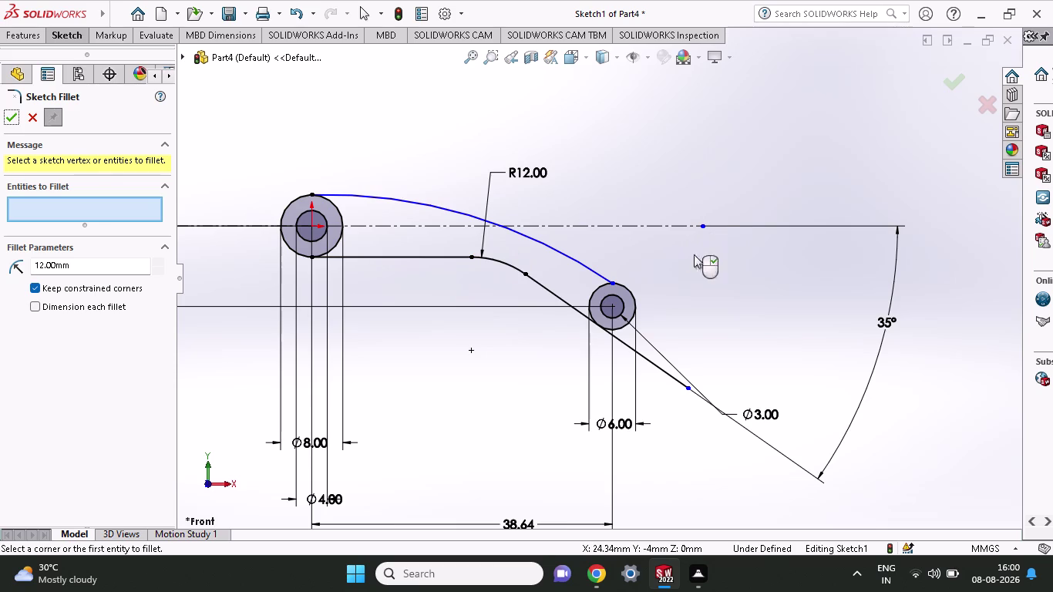
click(71, 43)
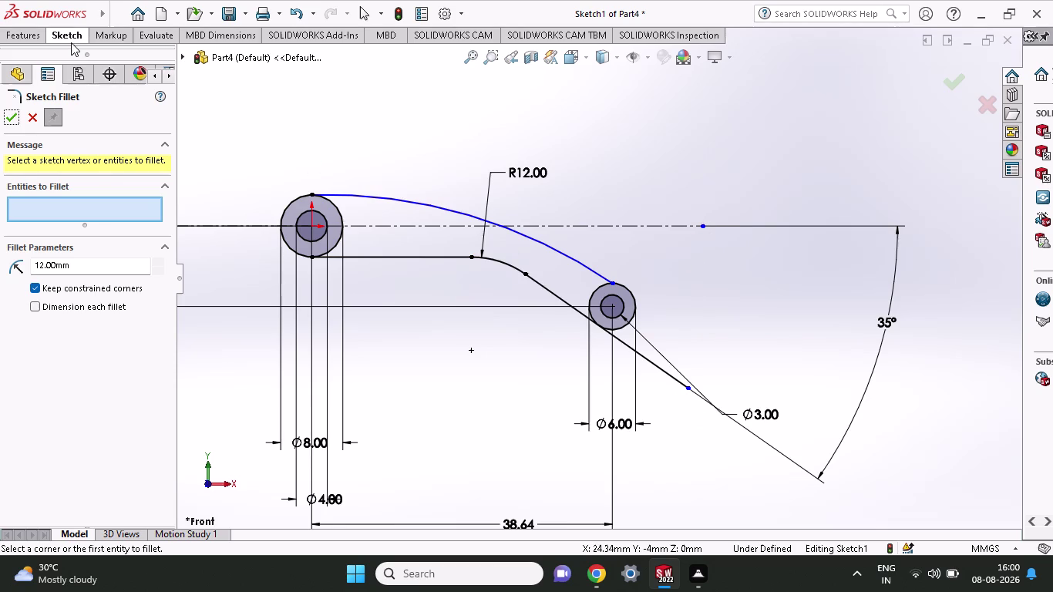
Power-trim the inner circle arcs and leftover segments to close the link outline.
click(215, 63)
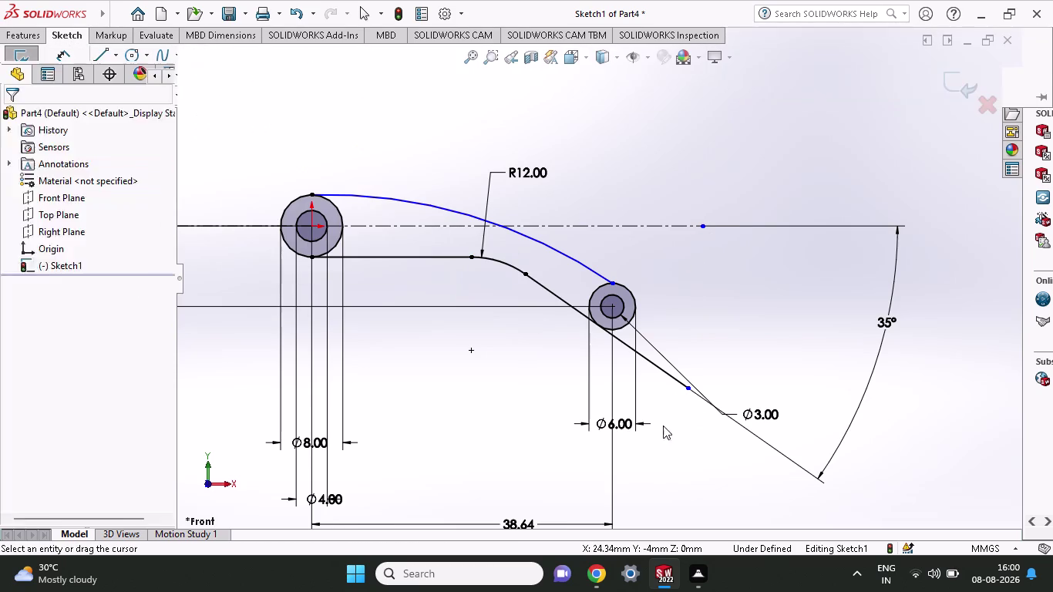
drag(688, 323, 622, 403)
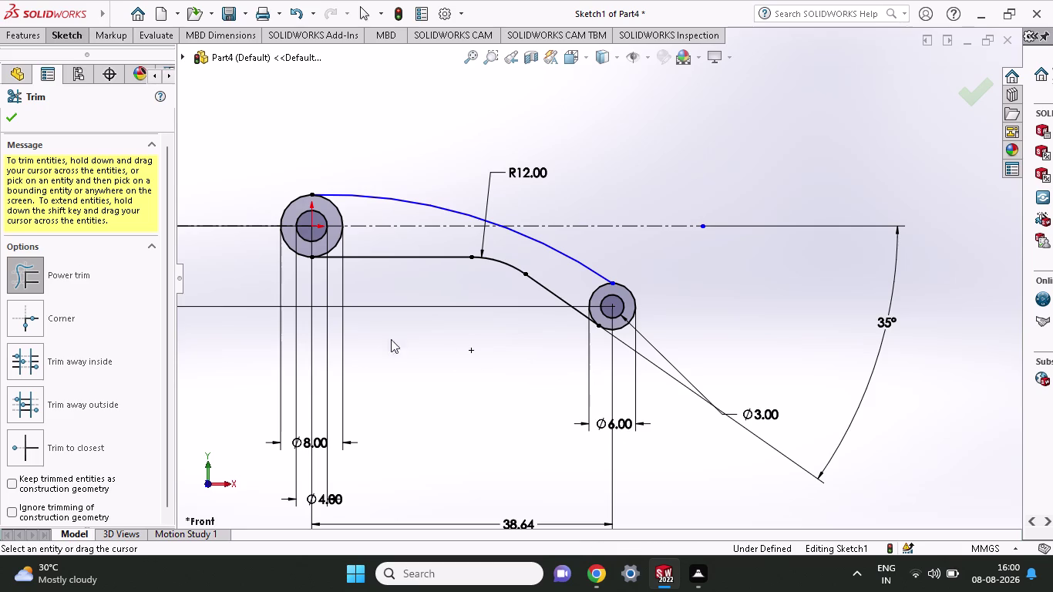
drag(367, 213, 338, 216)
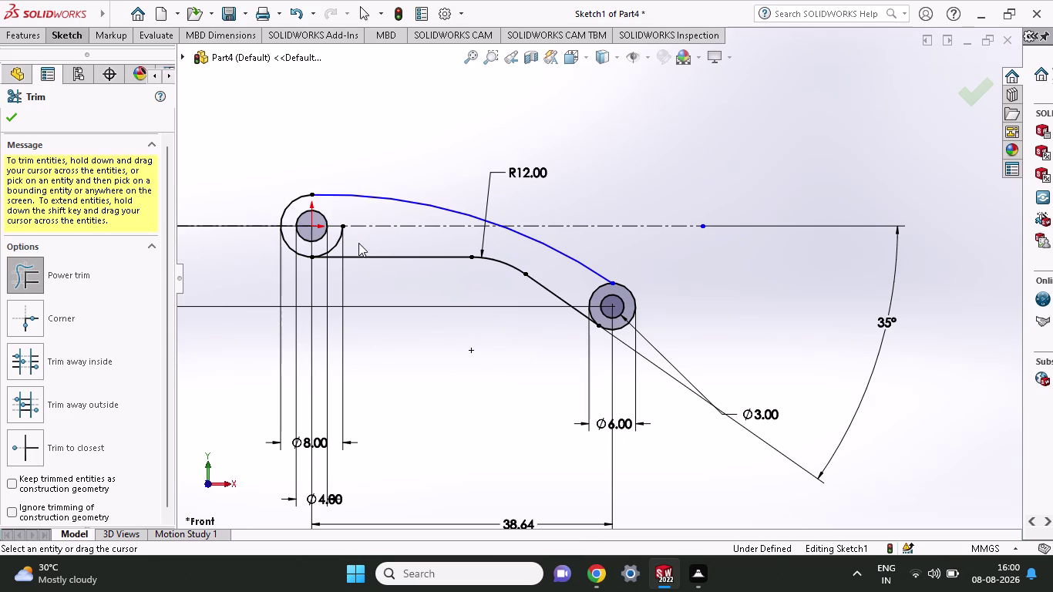
drag(359, 243, 331, 243)
drag(547, 265, 600, 301)
click(600, 301)
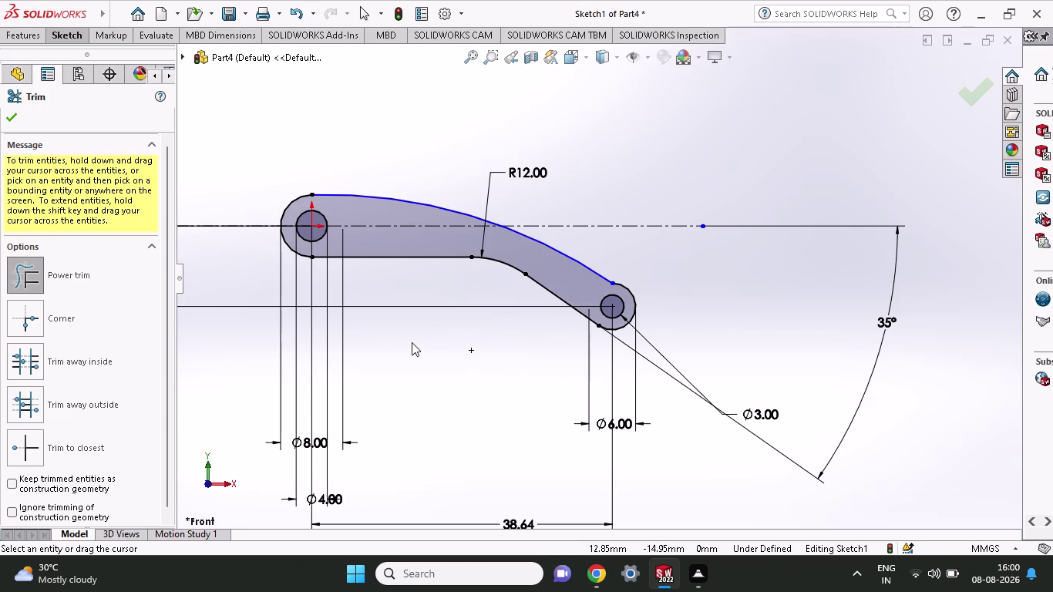
click(7, 117)
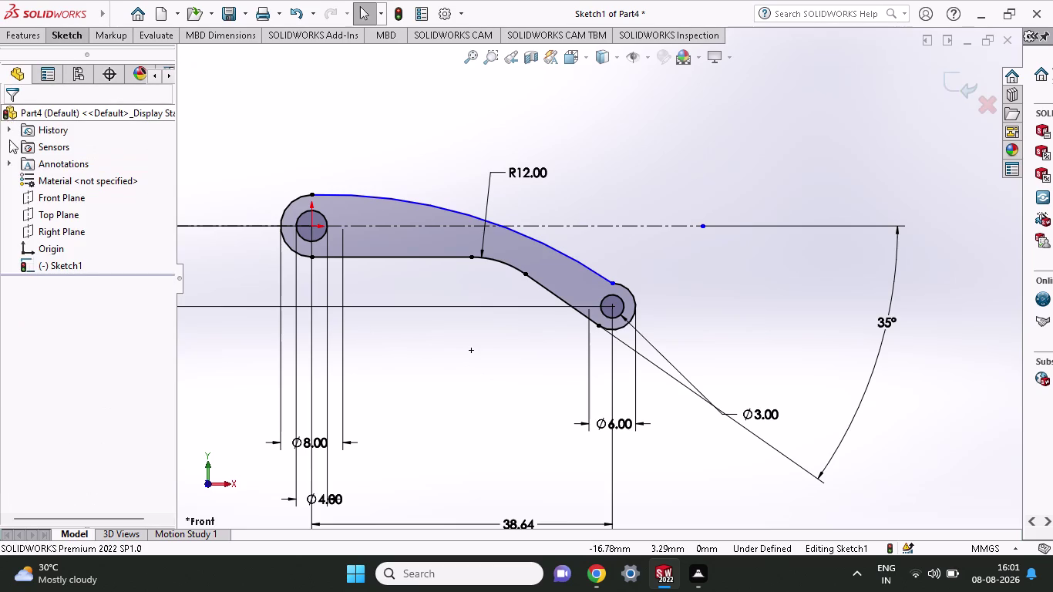
Extrude the closed arm profile into Boss-Extrude2, a solid with holes at both ends.
click(29, 39)
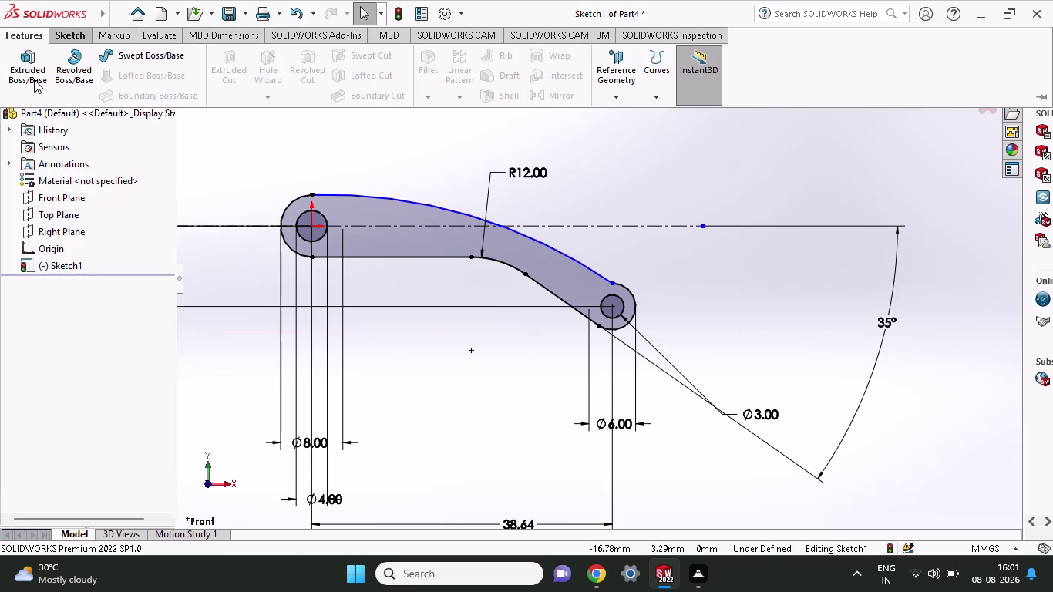
click(34, 79)
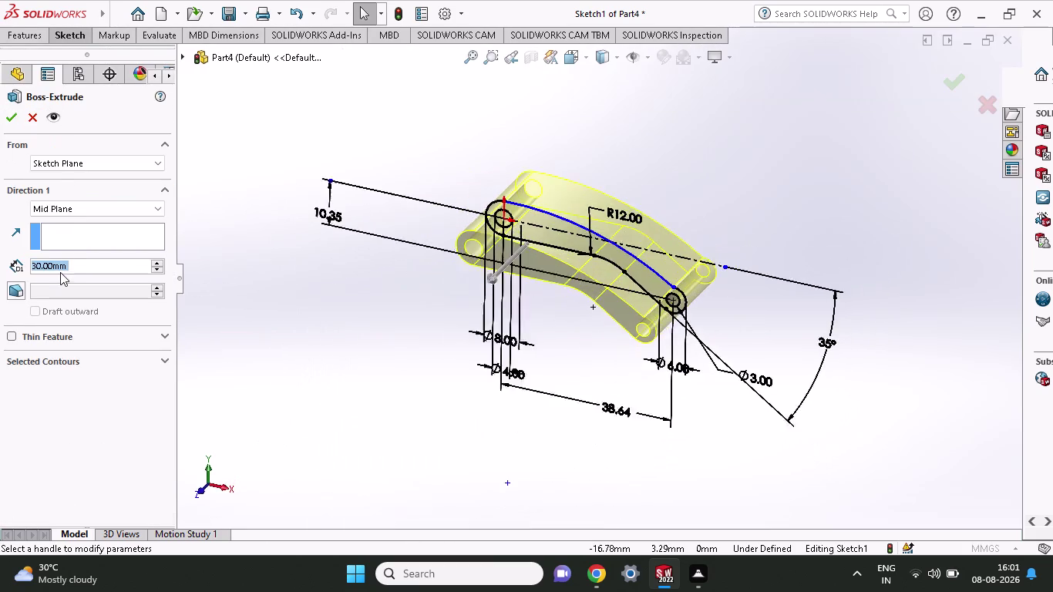
click(13, 115)
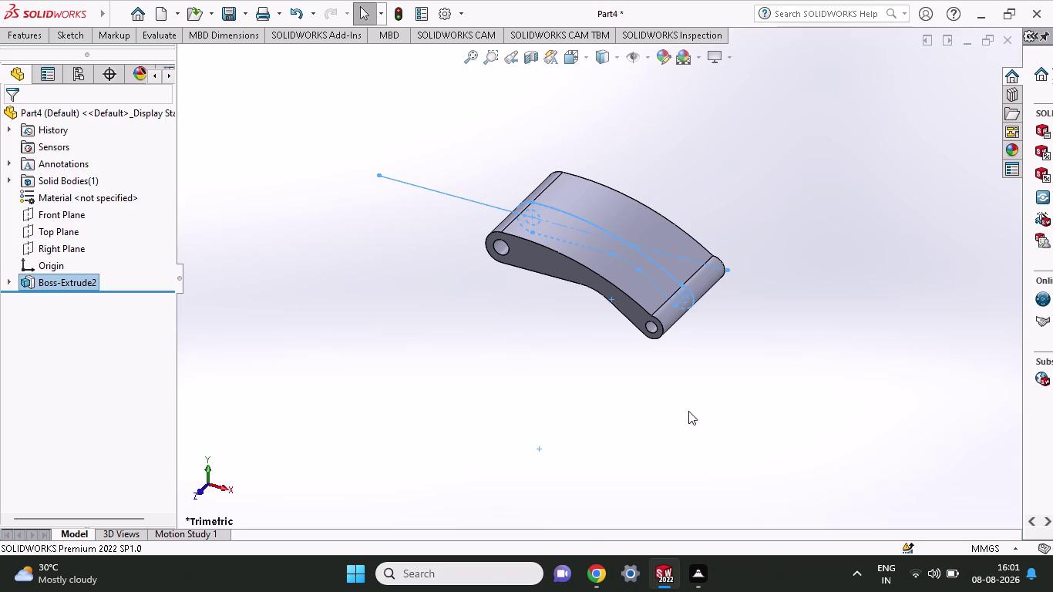
click(58, 236)
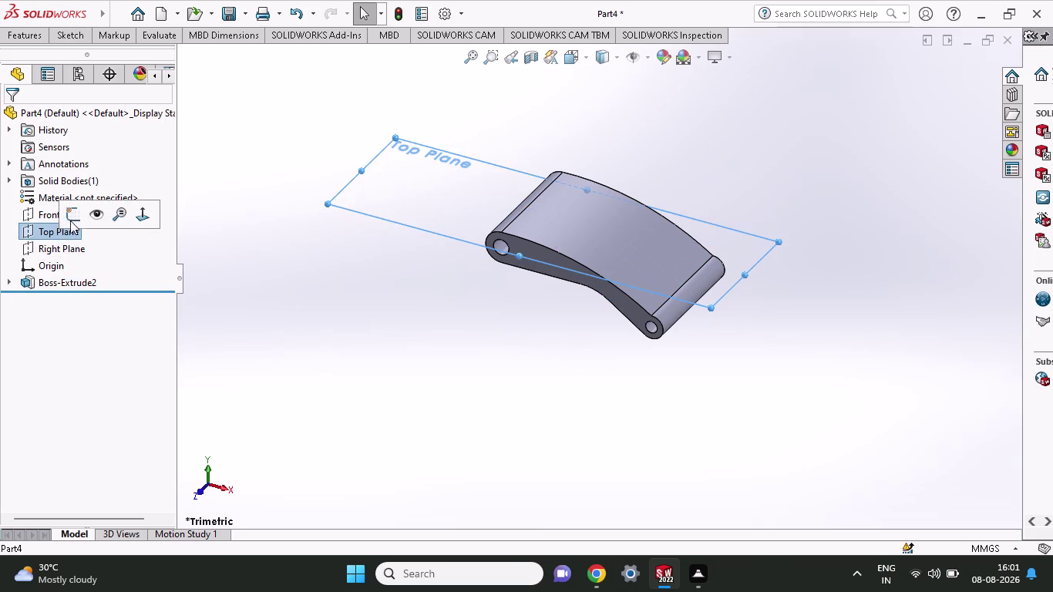
Sketch two corner rectangles on the Top Plane, snapped to the left and right edge lines.
click(72, 218)
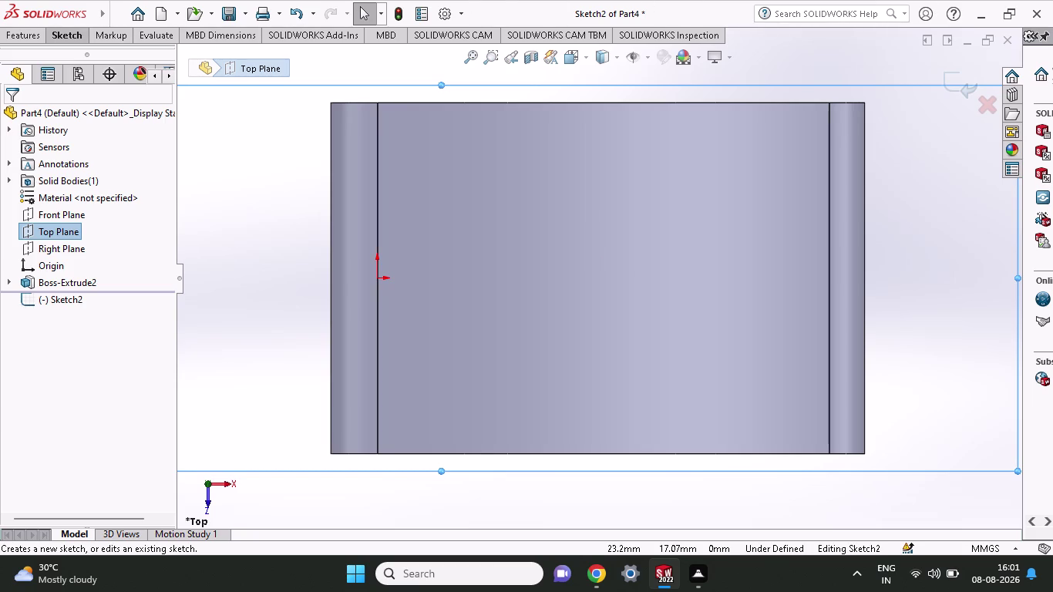
click(67, 36)
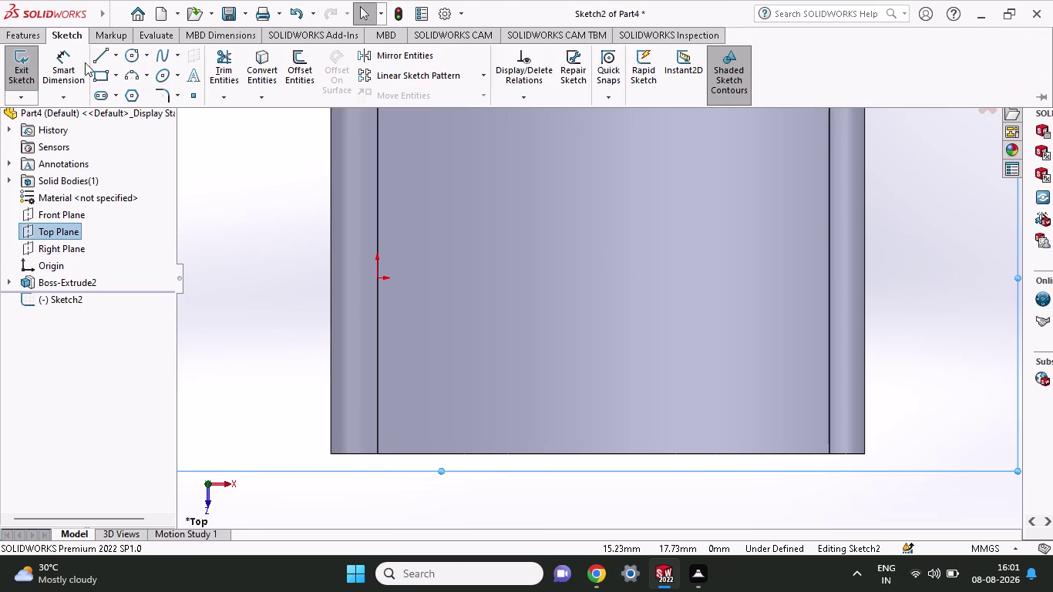
click(97, 72)
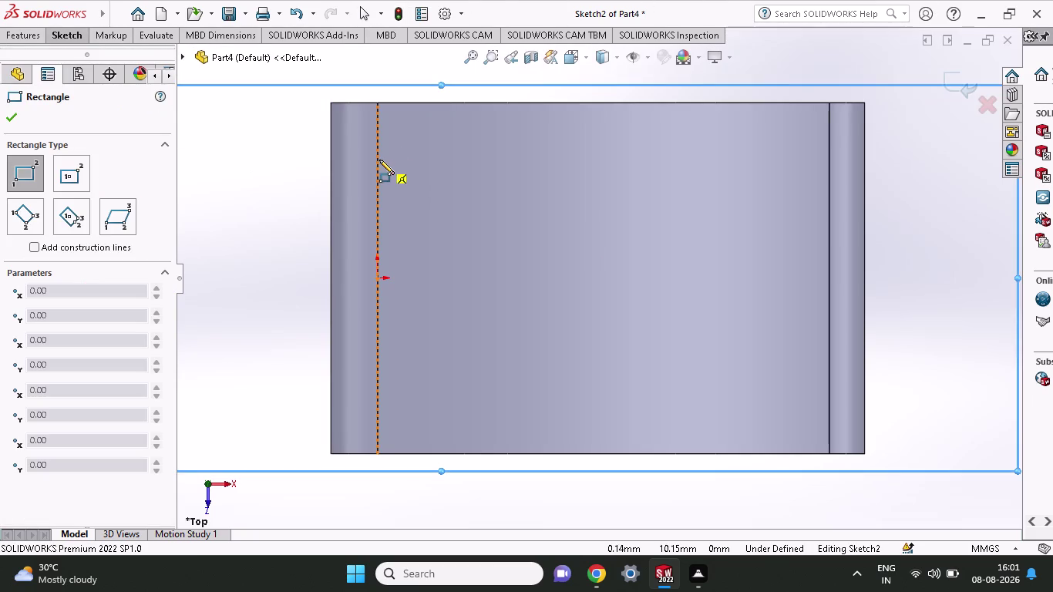
click(378, 160)
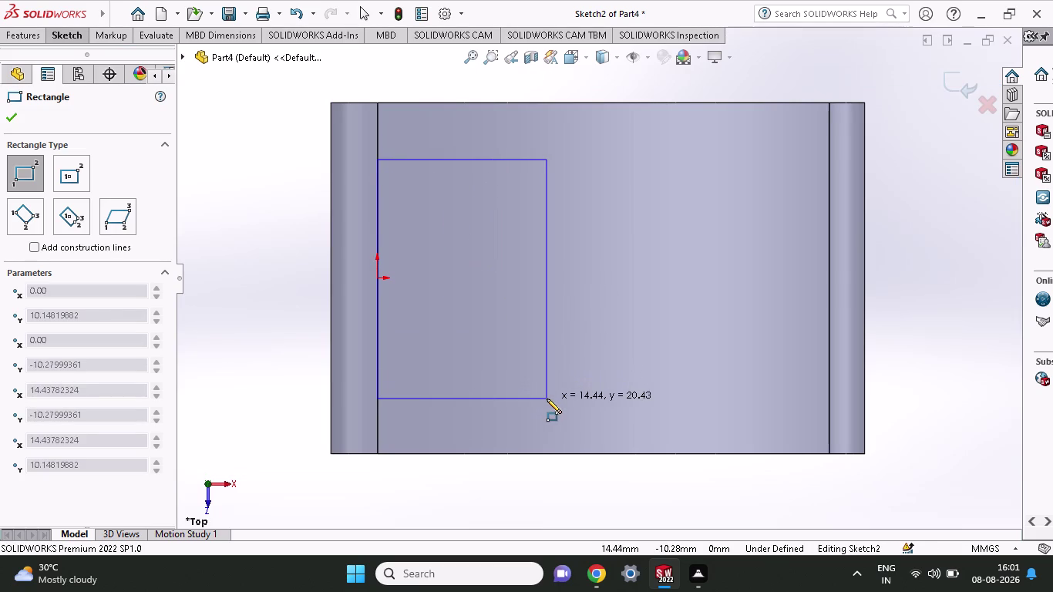
click(546, 399)
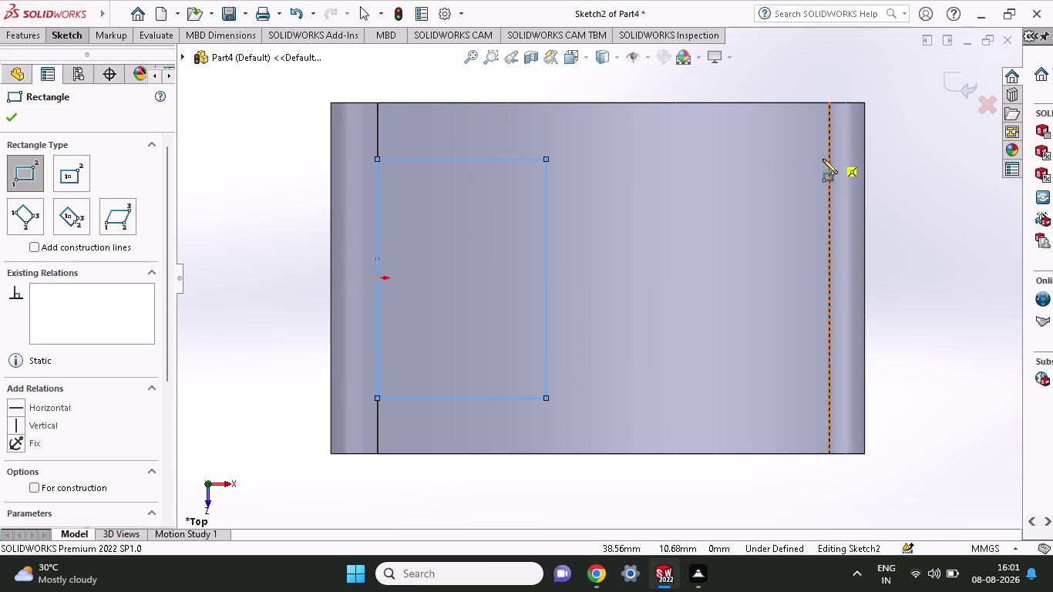
click(825, 161)
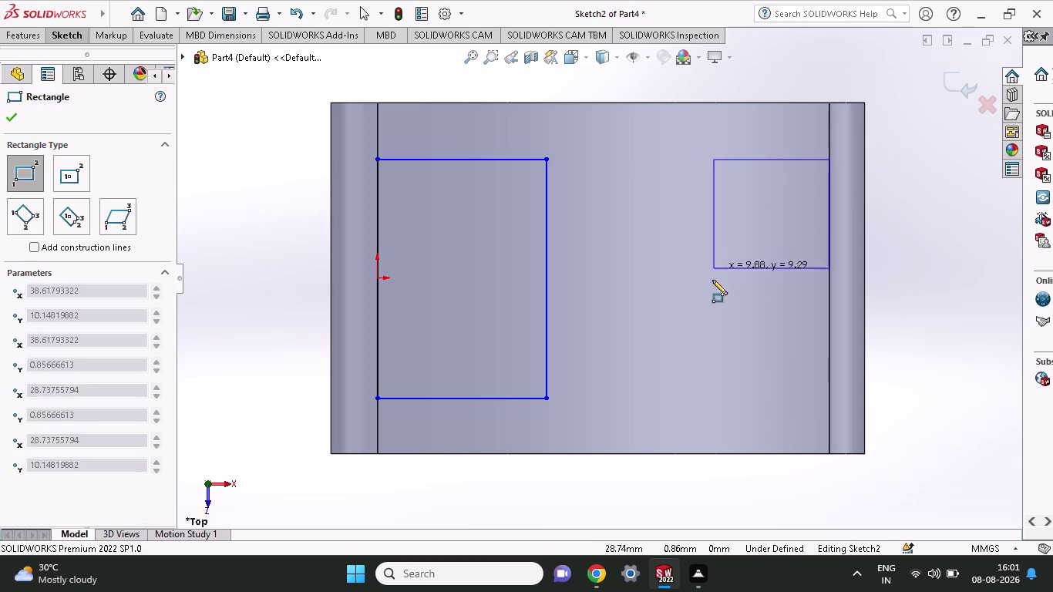
click(682, 396)
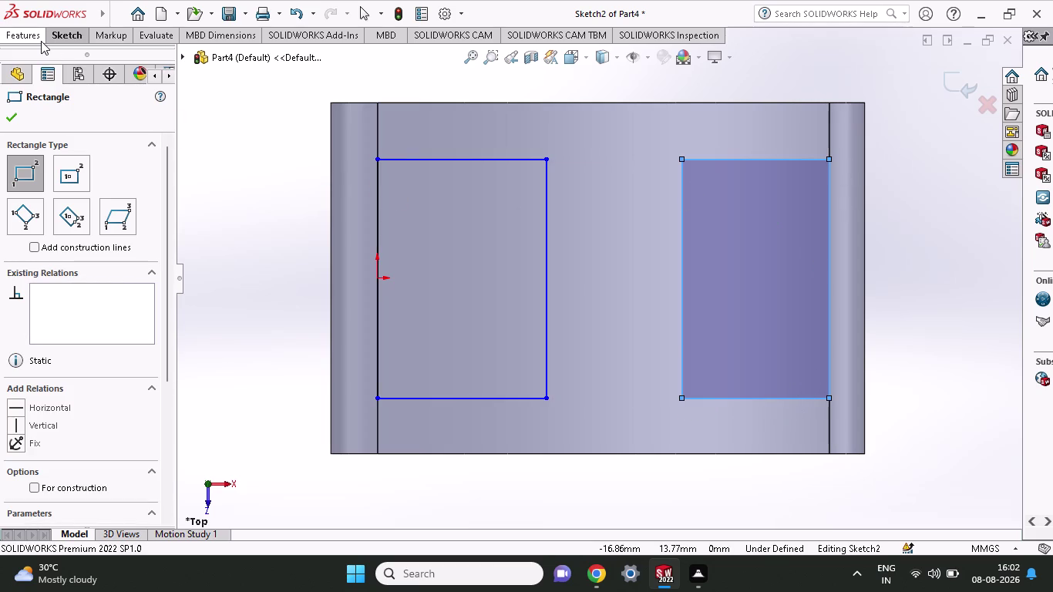
click(66, 39)
click(60, 65)
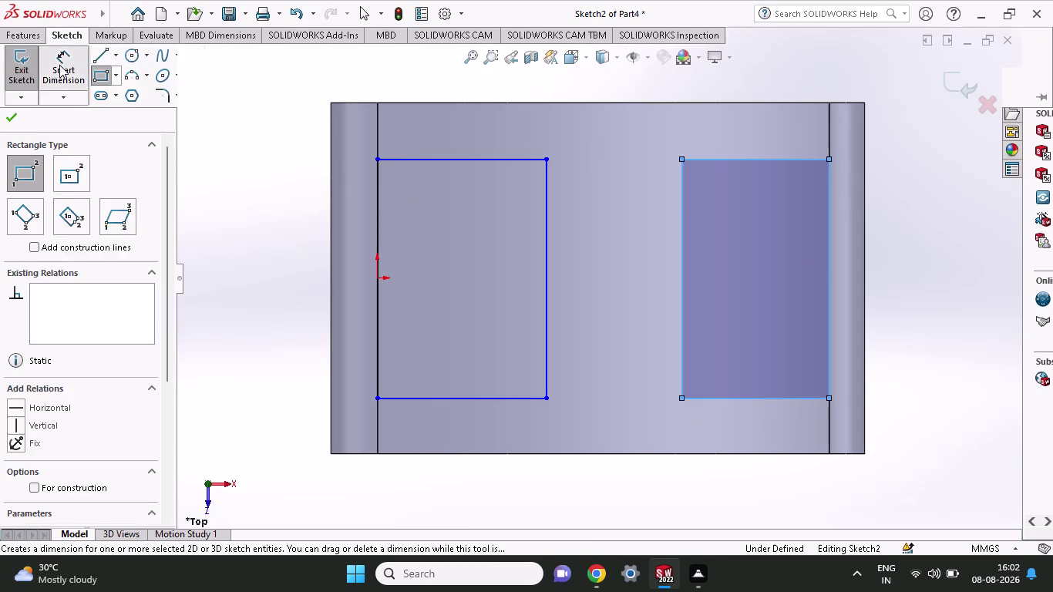